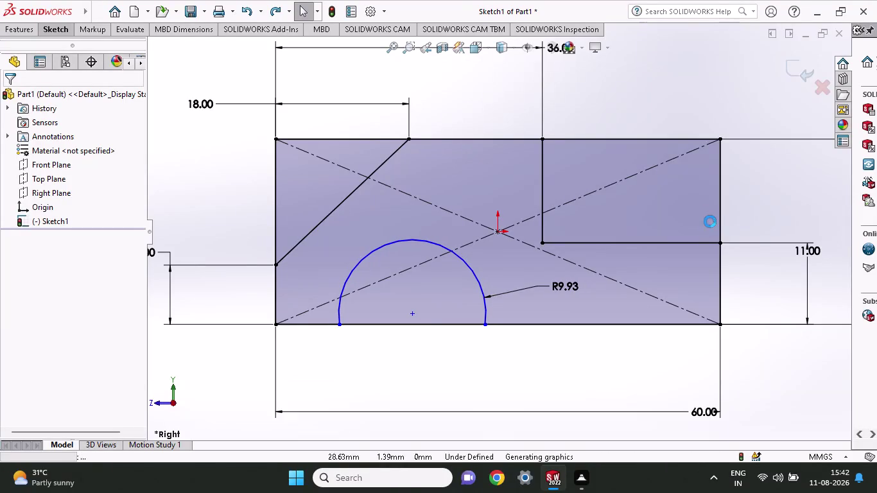
Remove the 18 mm dimension and the notch's width dimension.
key(ctrl+z)
key(ctrl+z)
key(ctrl+z)
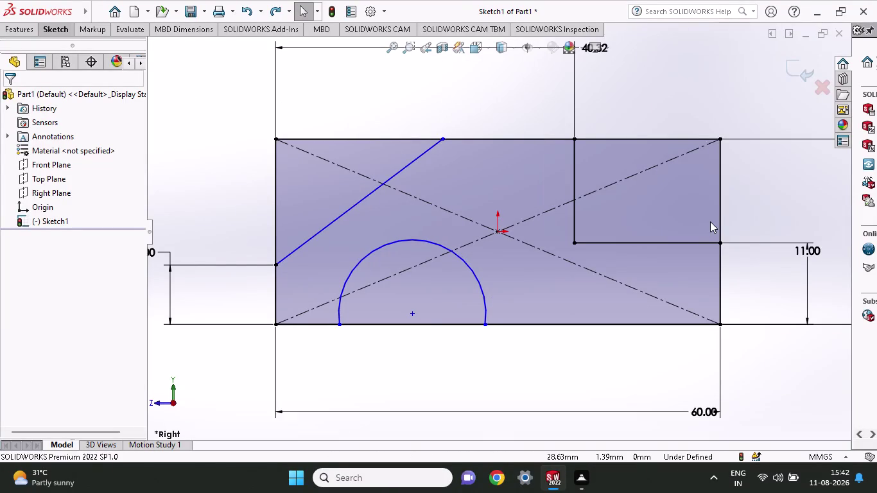
key(ctrl+z)
key(ctrl+z)
key(ctrl+z)
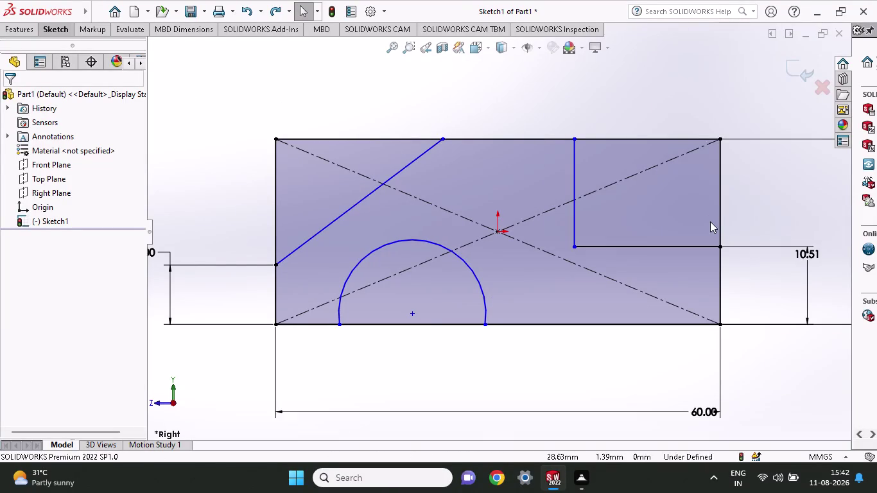
Delete the semicircle with its radius dimension, and the angled line.
key(ctrl+z)
key(ctrl+z)
key(ctrl+z)
key(ctrl+z)
key(ctrl+z)
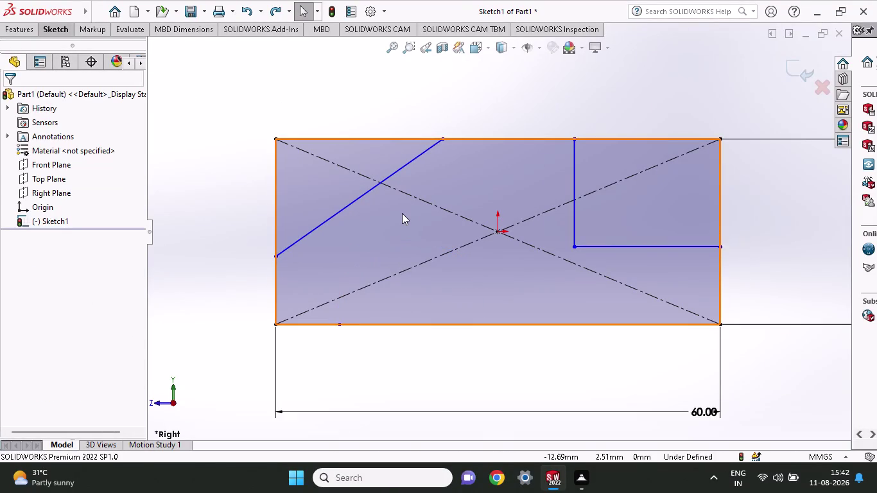
key(ctrl+z)
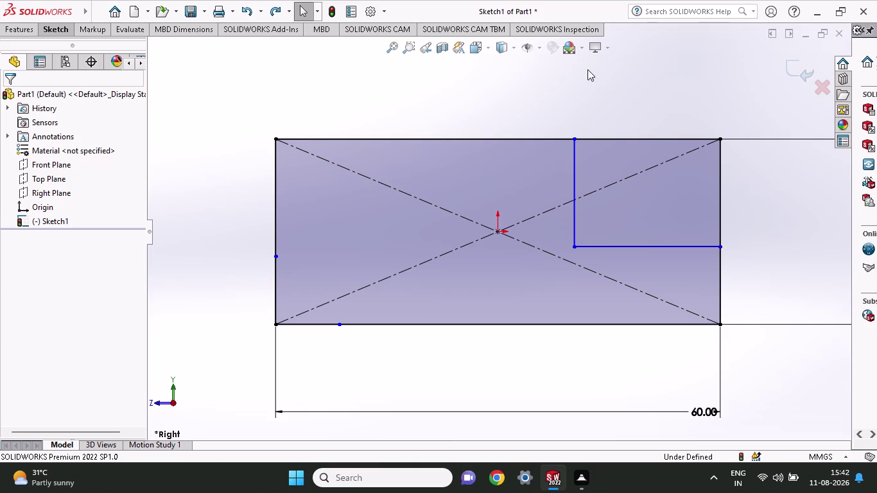
Delete the stepped notch lines, leaving the 60 mm rectangle with its diagonals.
click(16, 25)
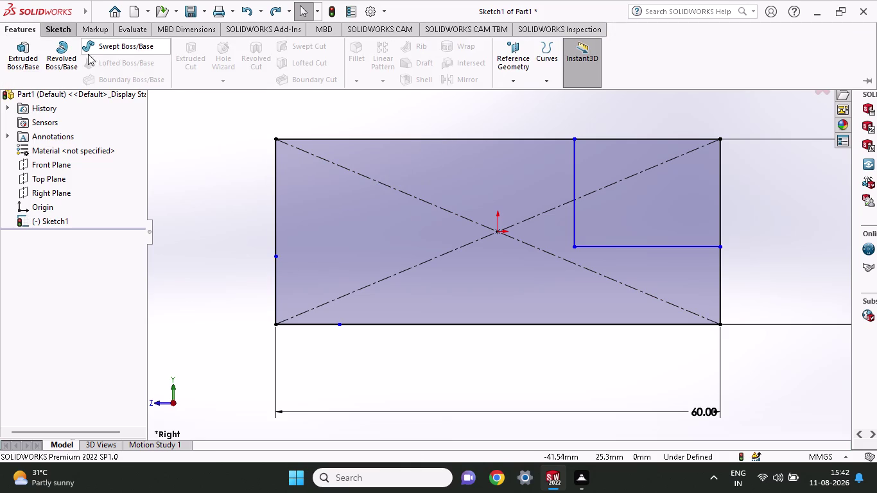
click(190, 202)
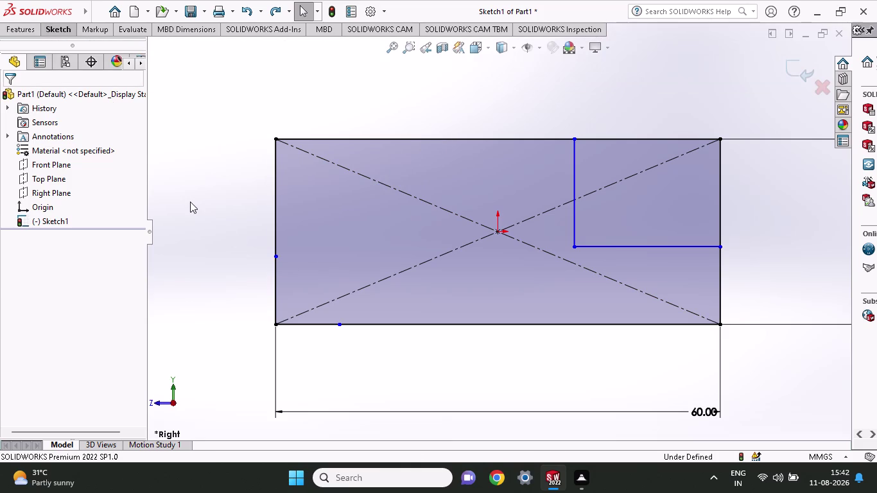
key(ctrl+z)
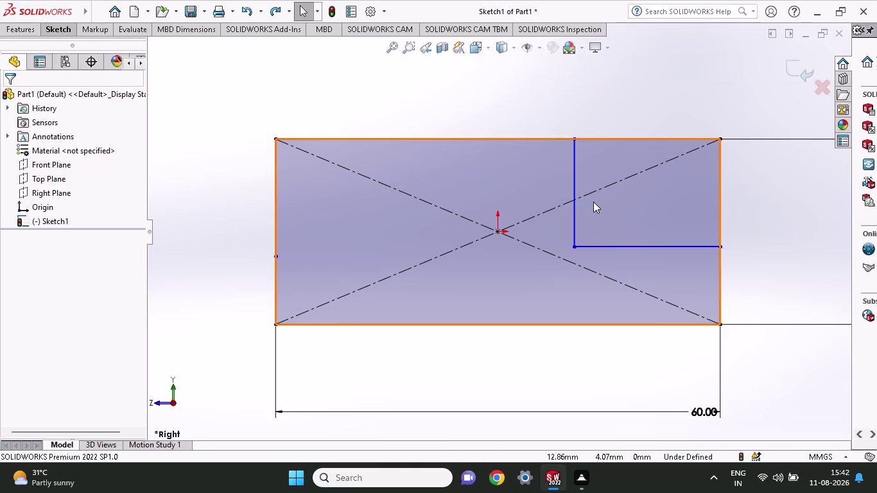
key(ctrl+z)
key(ctrl+z)
key(ctrl+z)
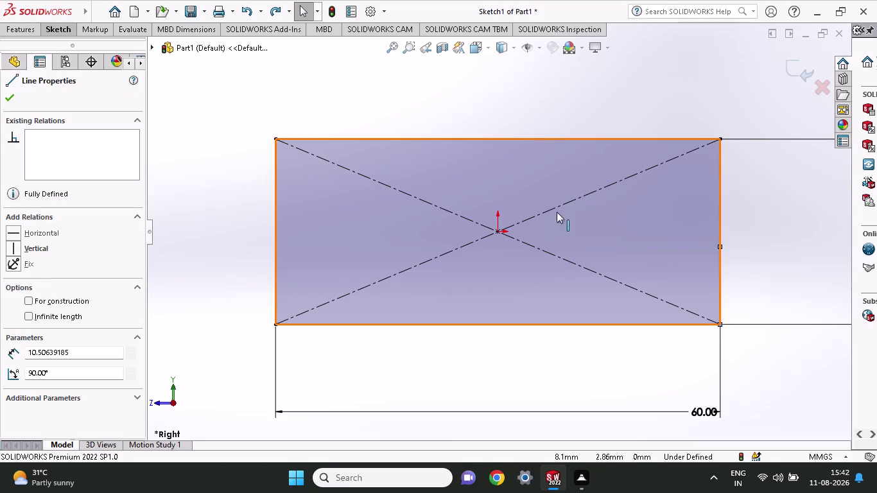
key(ctrl+z)
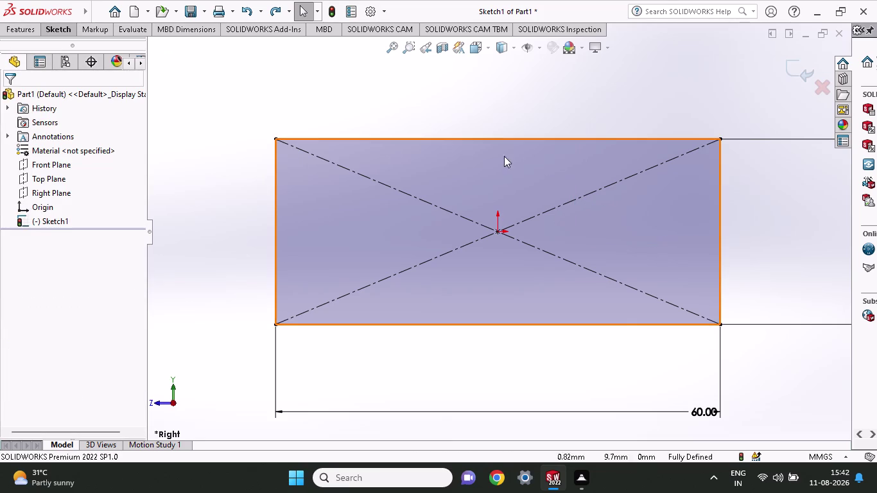
click(56, 35)
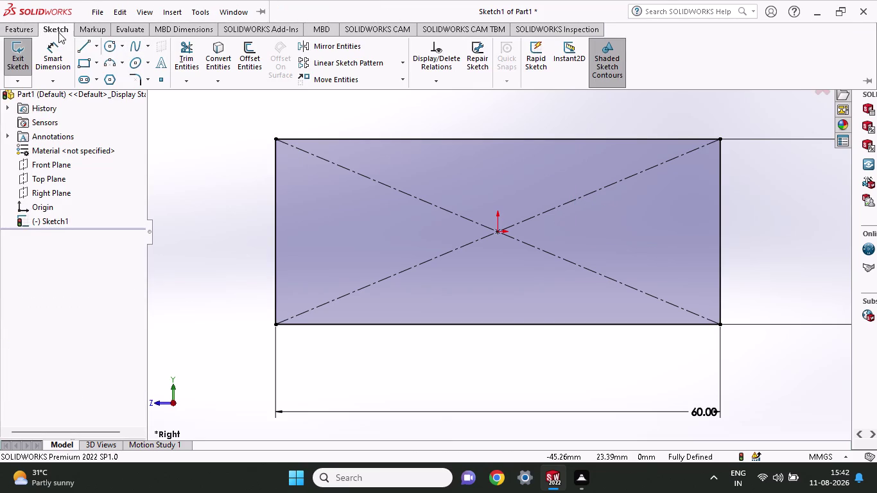
Draw a smaller corner rectangle from the block's top-right corner inward.
click(33, 32)
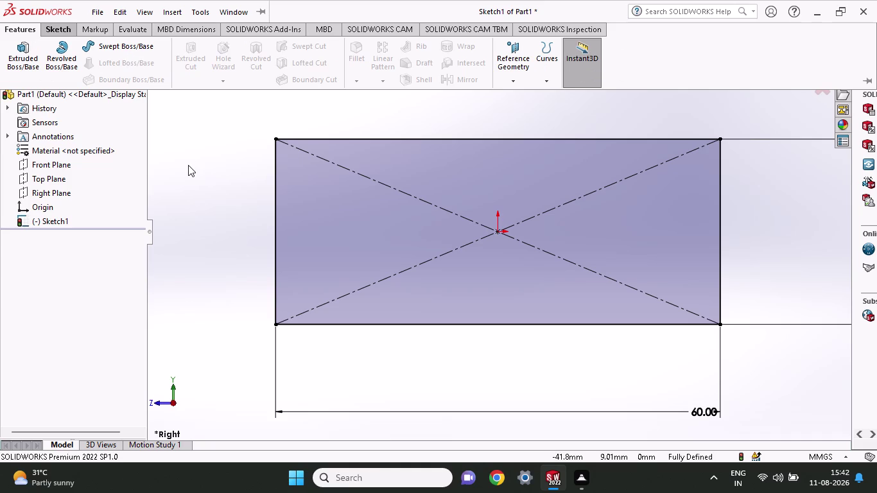
click(188, 165)
click(49, 37)
click(53, 29)
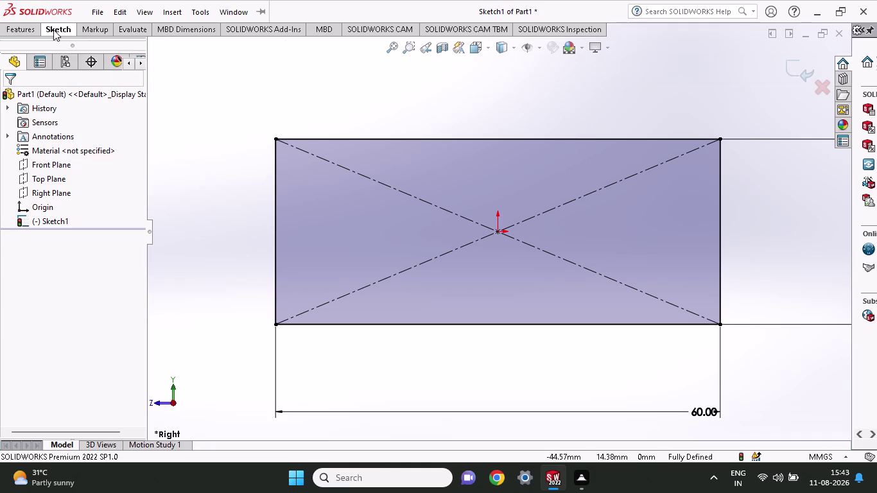
click(85, 42)
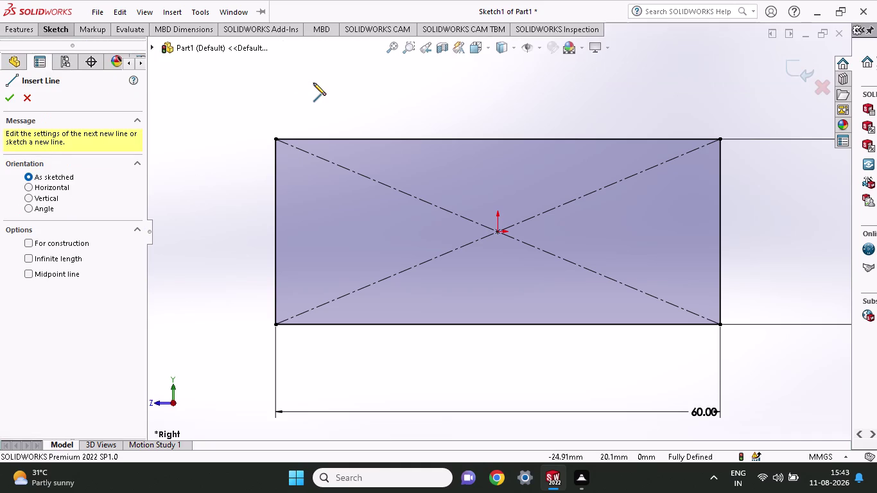
click(60, 26)
click(92, 60)
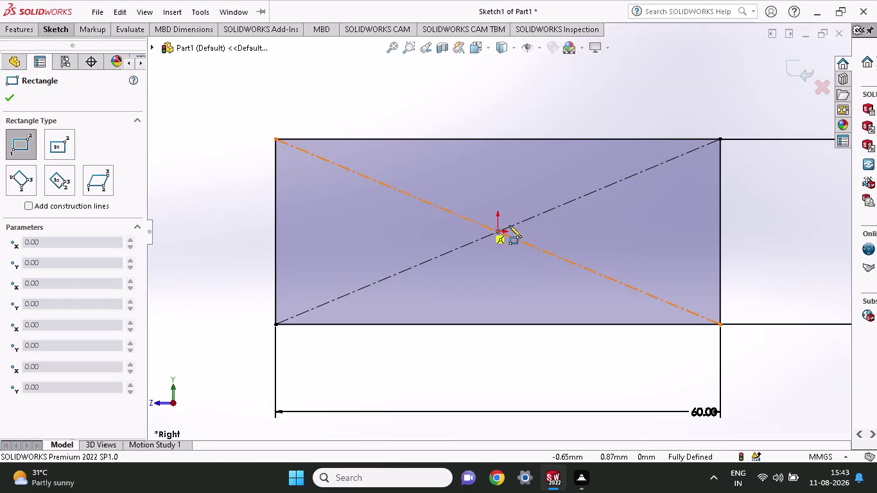
click(722, 139)
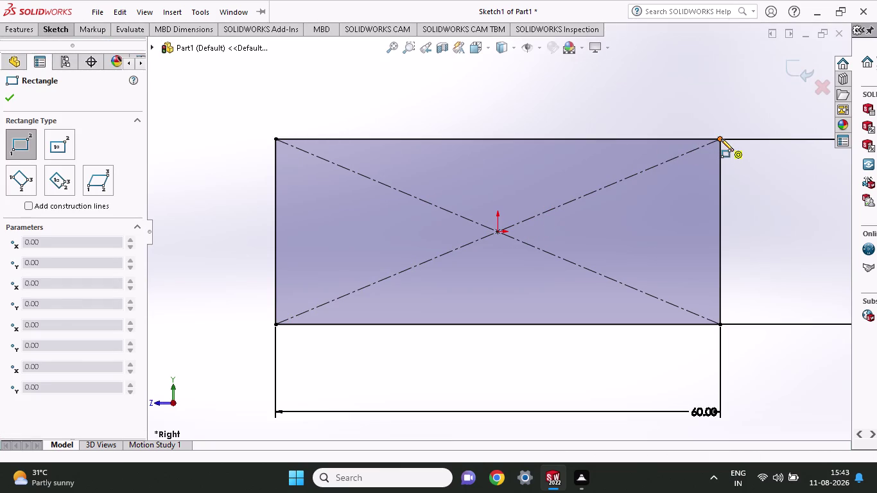
click(566, 215)
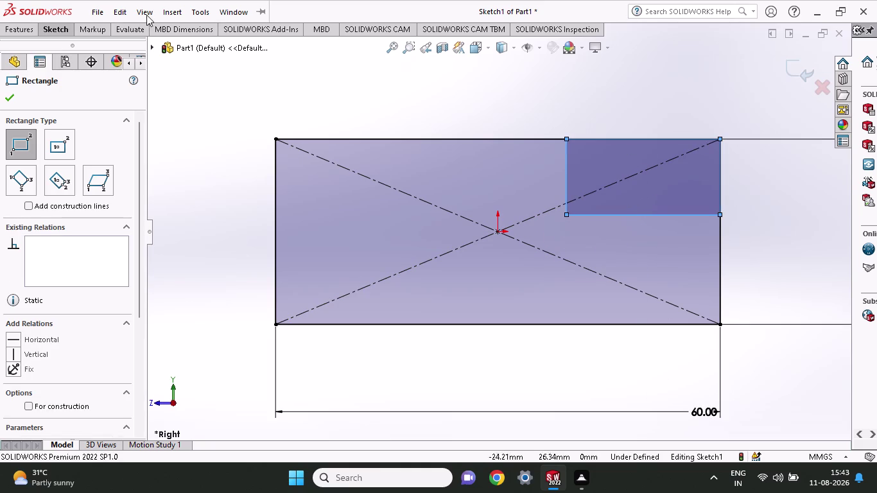
Dimension the small rectangle's top edge to 24 mm wide (60-36).
click(61, 33)
click(59, 57)
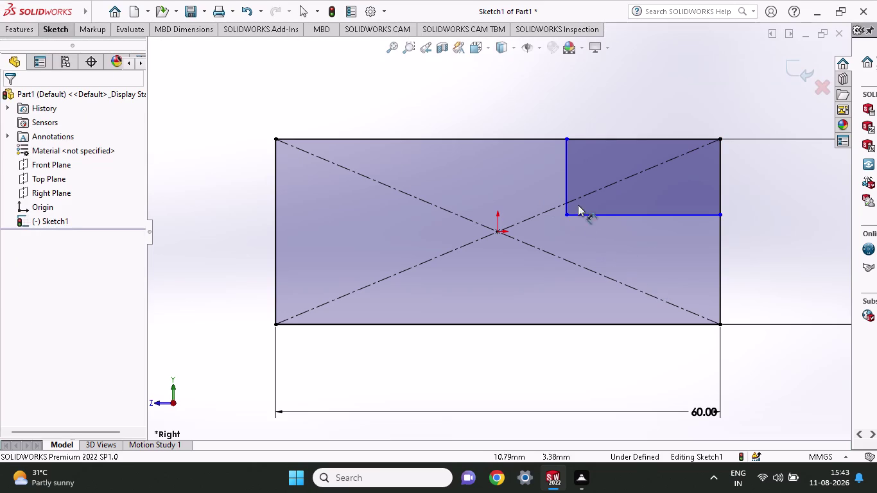
click(570, 138)
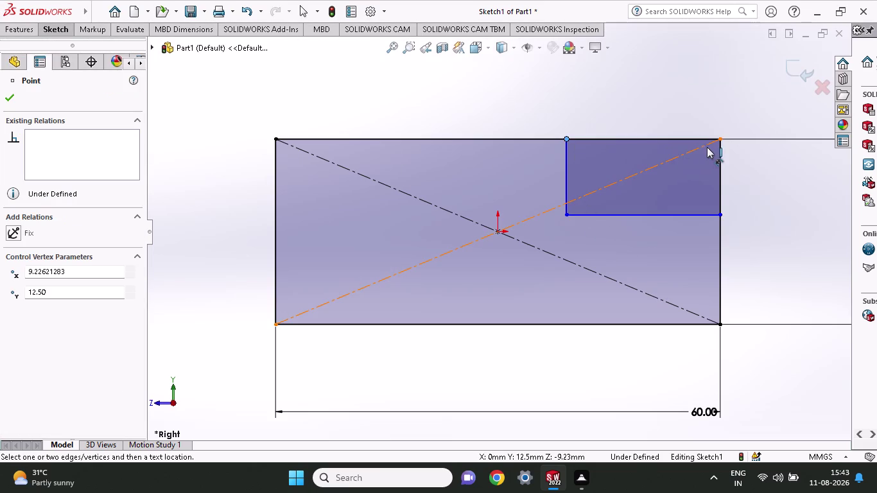
click(724, 142)
click(727, 78)
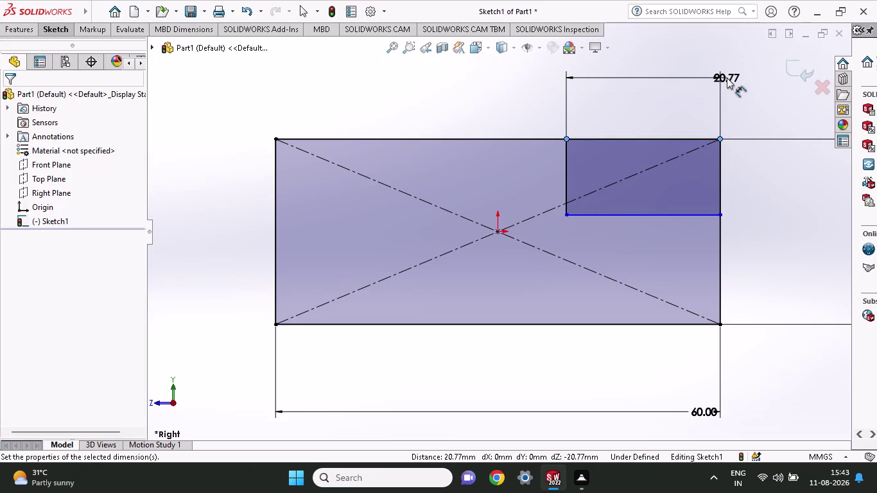
text(60)
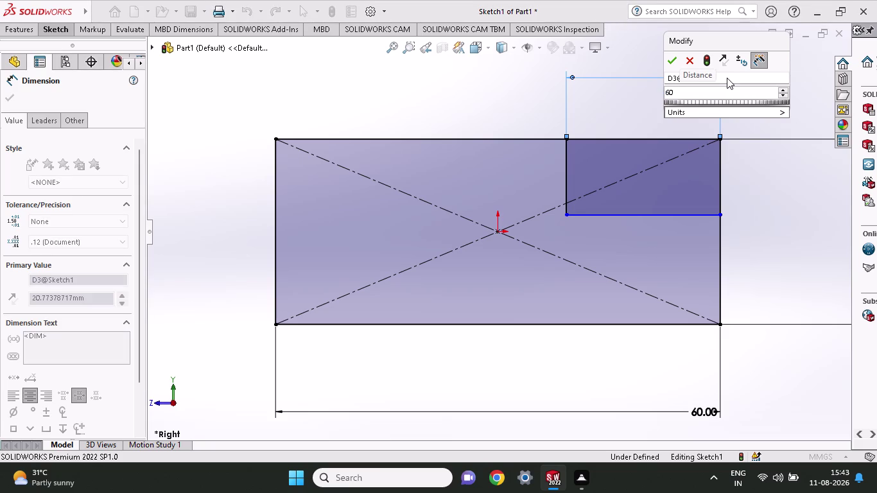
key(minus)
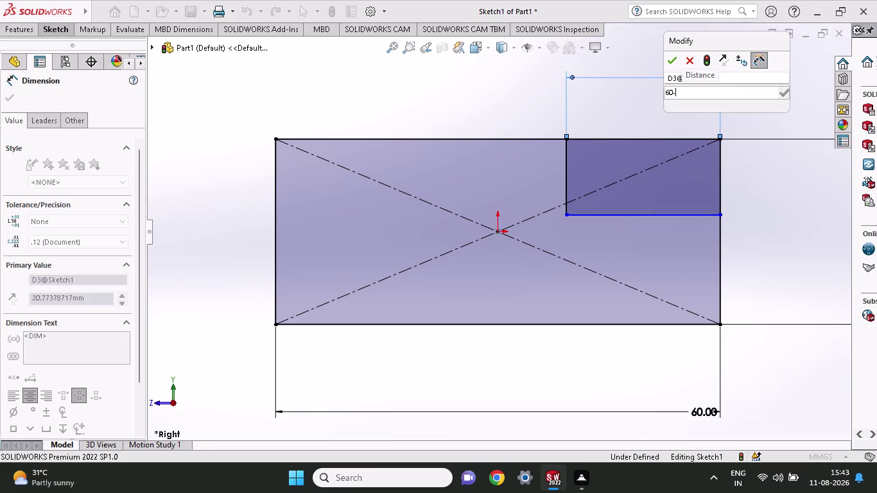
text(36)
key(Return)
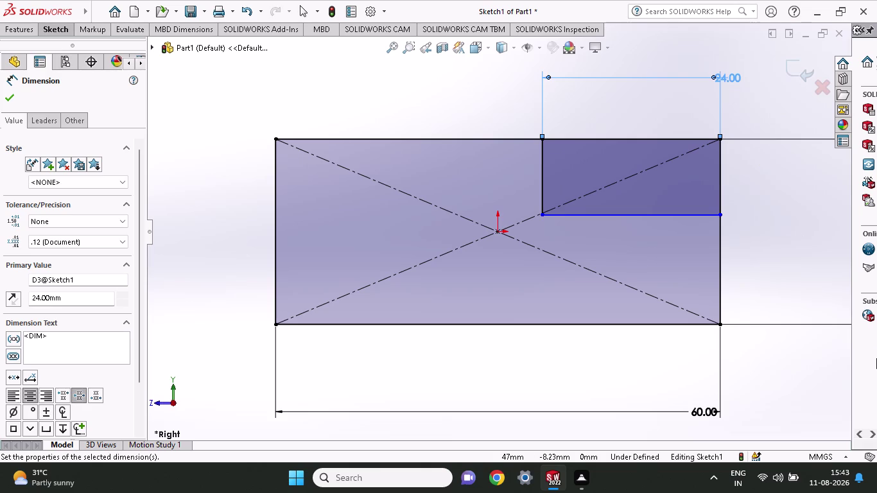
click(721, 215)
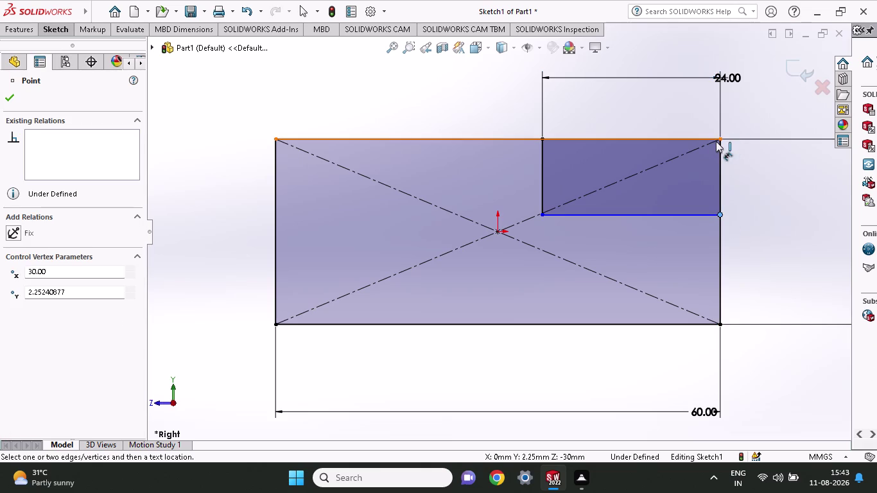
Undo the height and width dimensions and remove the small corner rectangle.
click(717, 140)
click(803, 169)
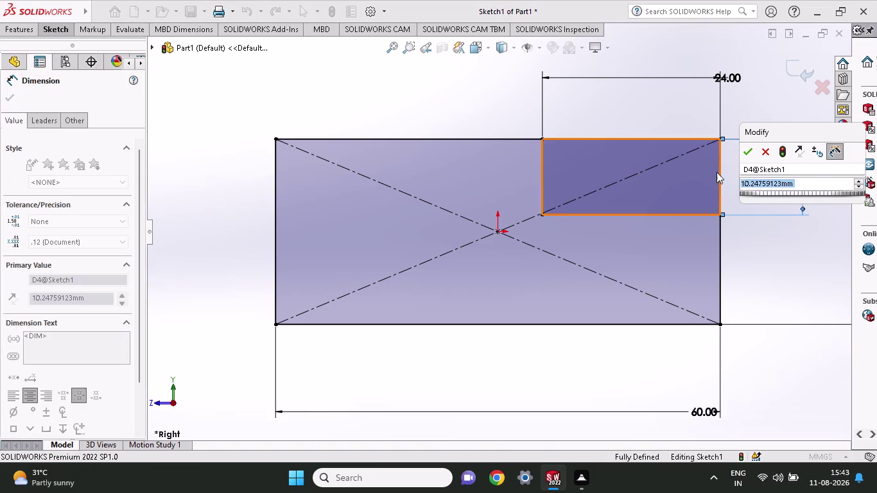
key(ctrl+z)
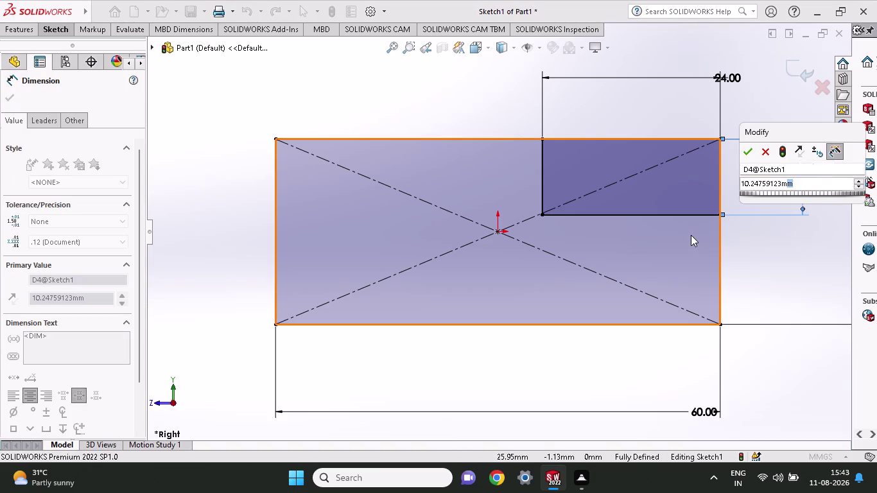
key(ctrl+z)
click(773, 153)
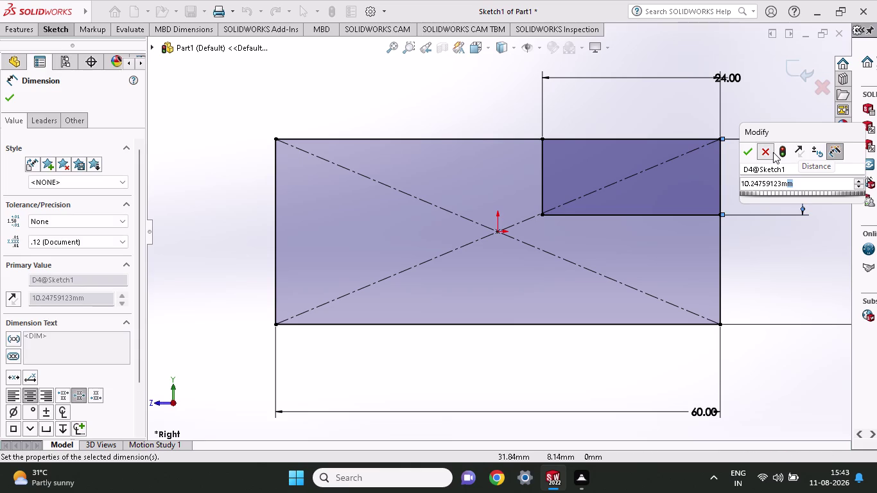
key(ctrl+z)
key(ctrl+z)
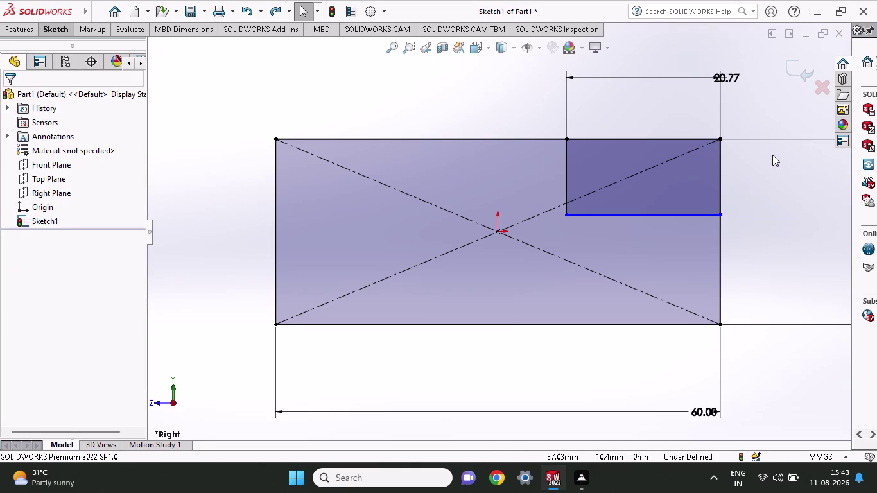
key(ctrl+z)
key(ctrl+z)
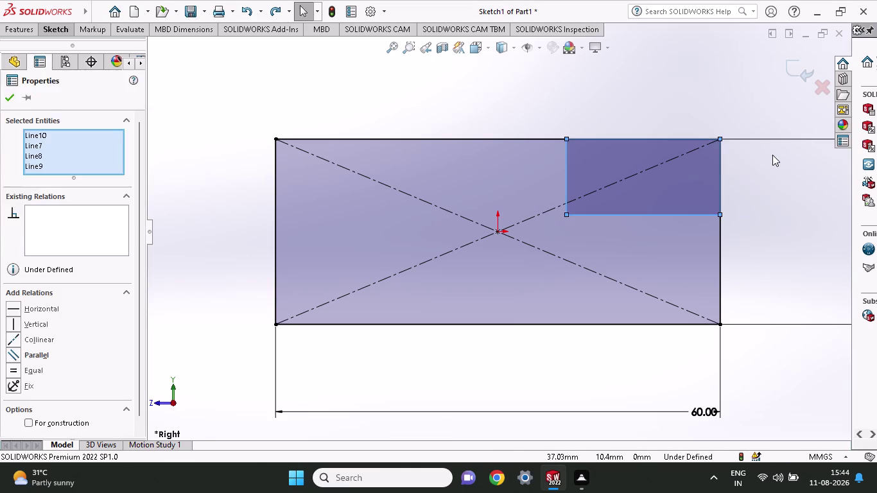
key(ctrl+z)
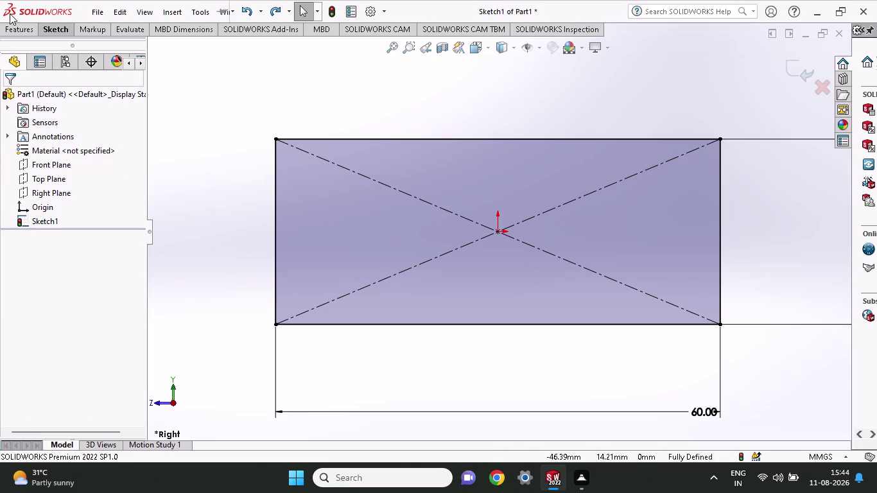
Extrude the 60 mm rectangle sketch to a 34 mm blind depth as Boss-Extrude1.
click(10, 24)
click(20, 46)
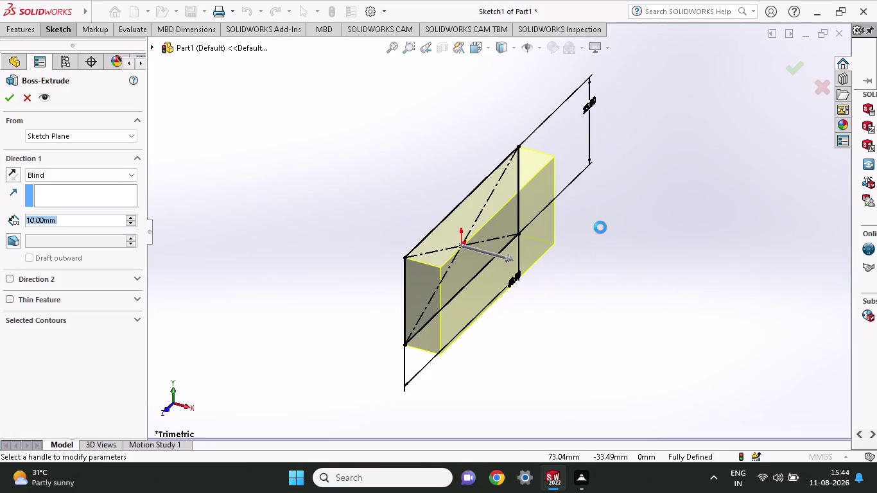
middle_drag(600, 228, 524, 303)
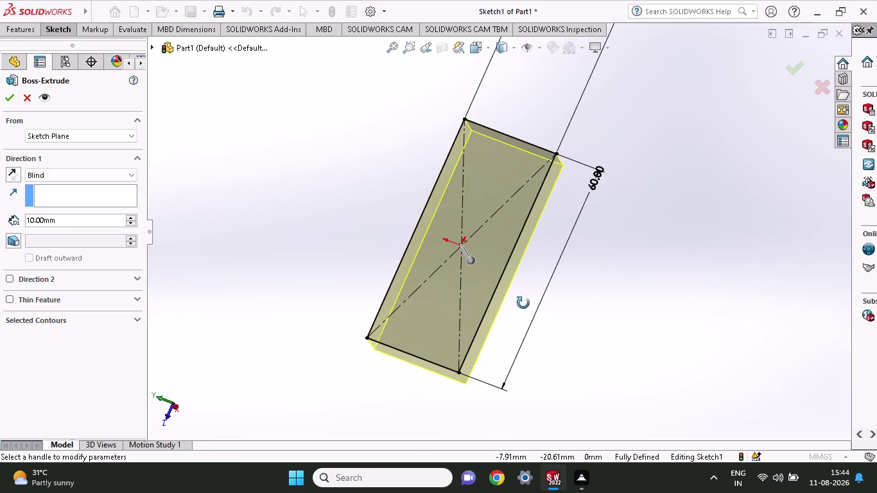
middle_drag(524, 303, 591, 279)
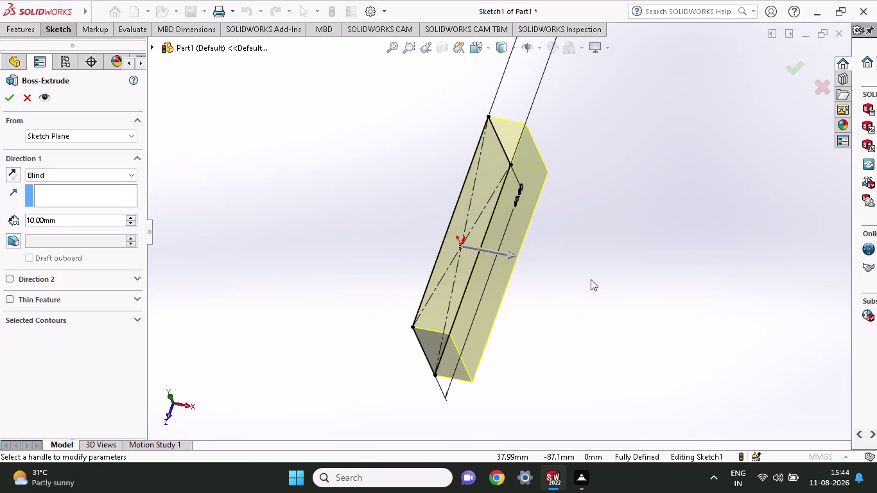
drag(75, 224, 0, 228)
text(3)
text(4)
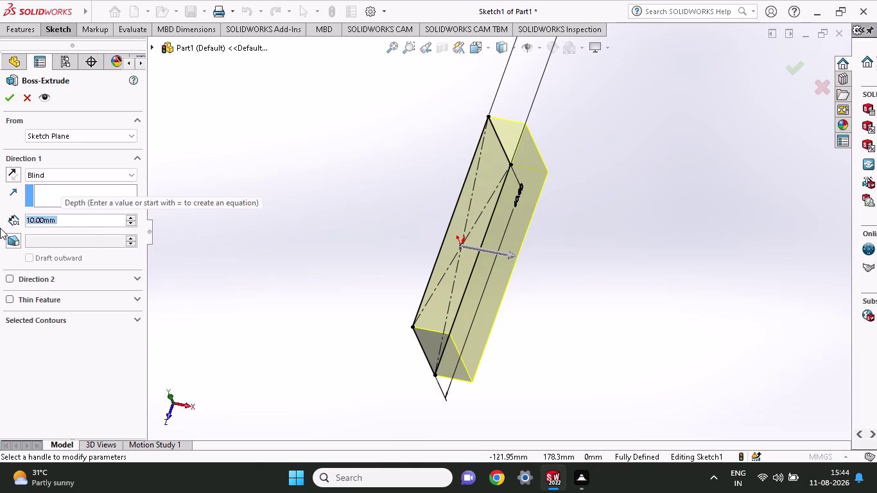
scroll(up, 3)
text(34)
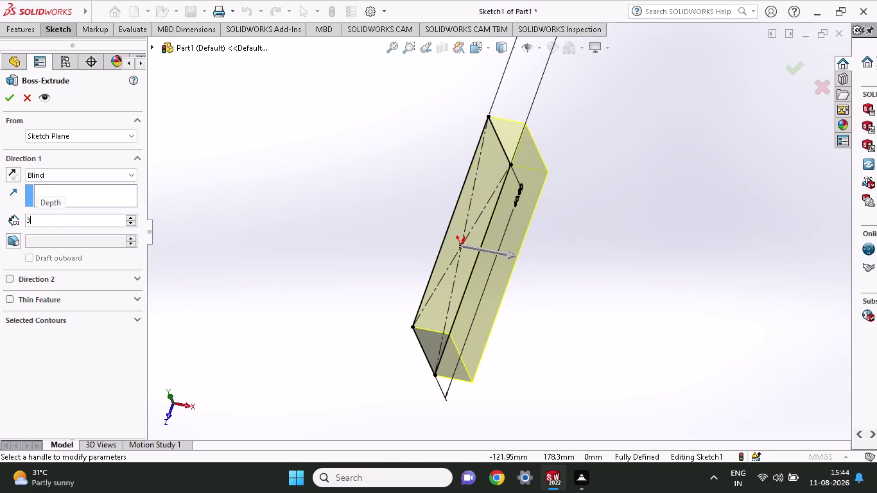
key(Return)
click(5, 101)
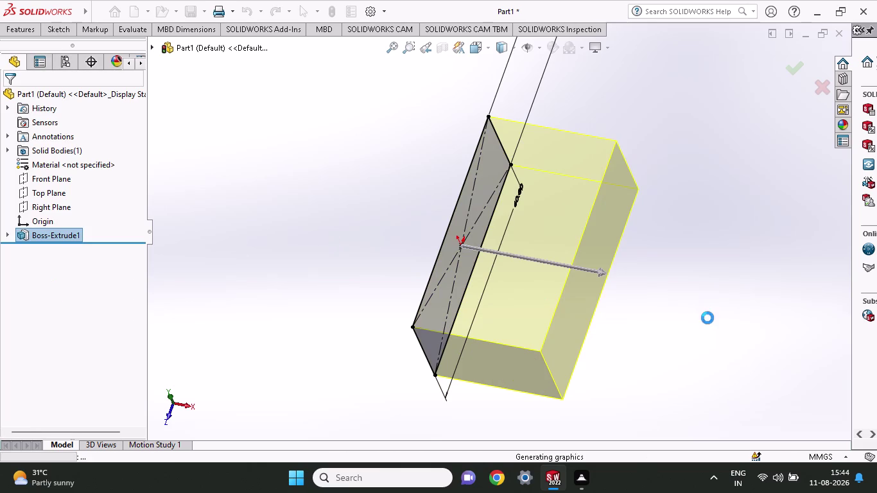
middle_drag(635, 348, 545, 291)
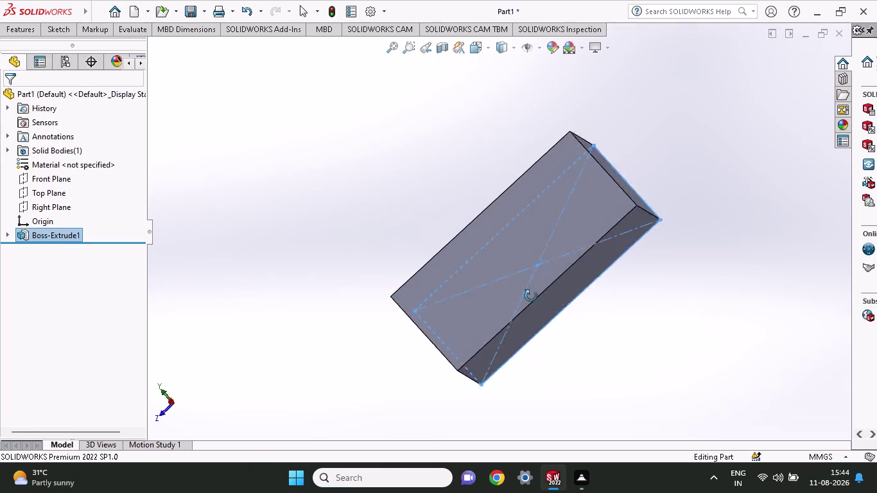
middle_drag(545, 291, 501, 346)
middle_drag(660, 186, 715, 219)
middle_drag(662, 174, 708, 186)
middle_drag(706, 181, 735, 105)
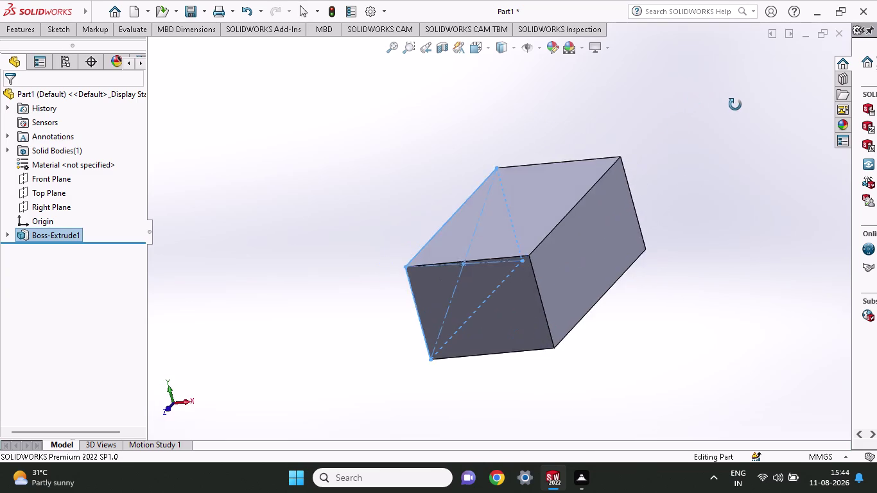
Start Sketch2 on the block's large top face.
middle_drag(735, 104, 681, 99)
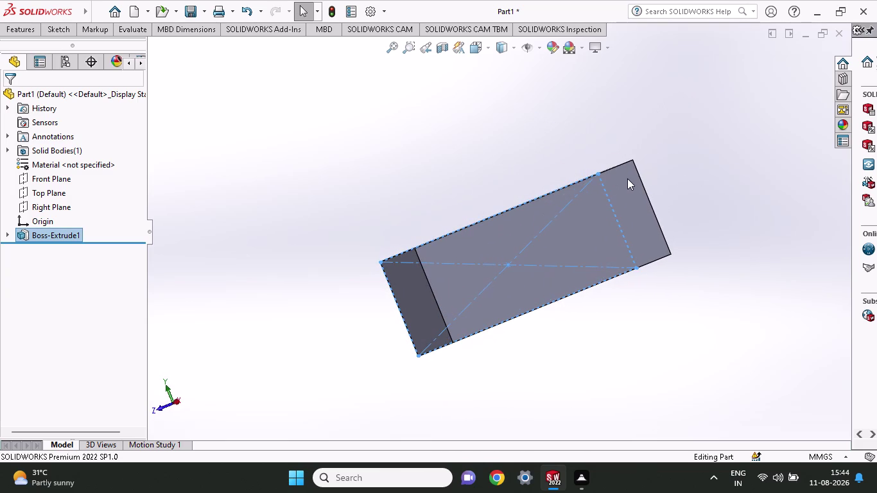
click(630, 180)
click(629, 184)
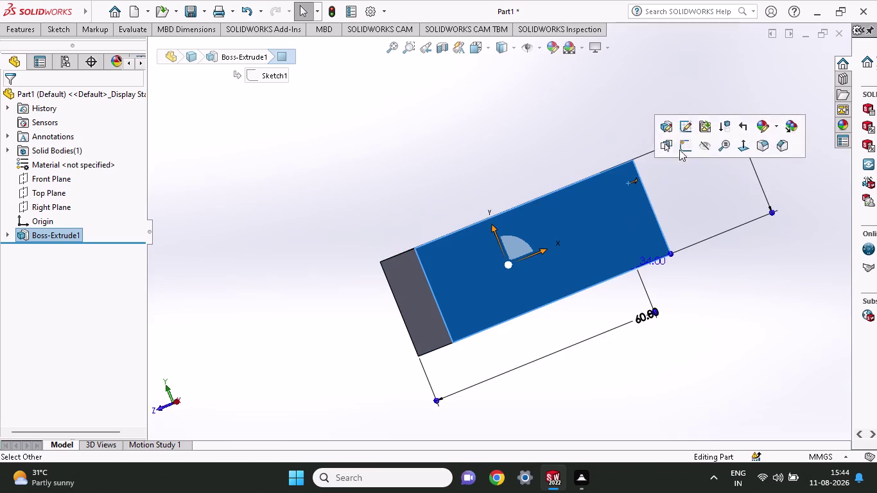
click(689, 148)
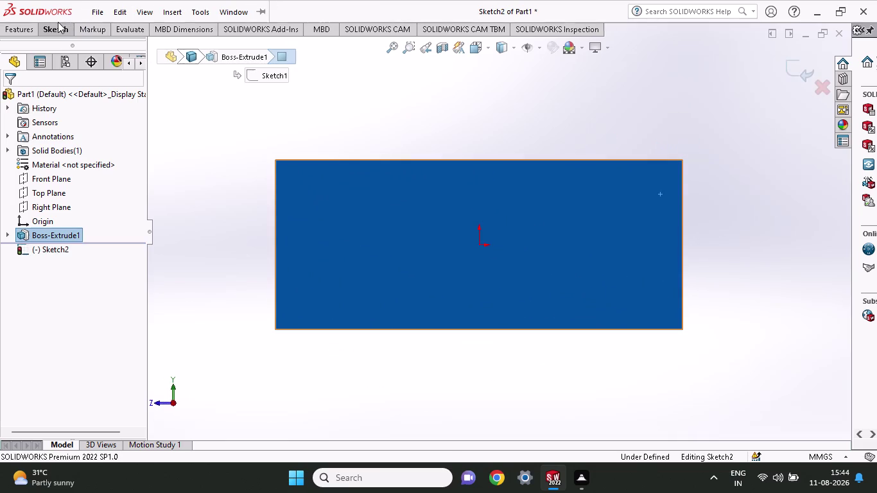
Sketch a corner rectangle from the face's top-right corner partway down-left.
click(56, 23)
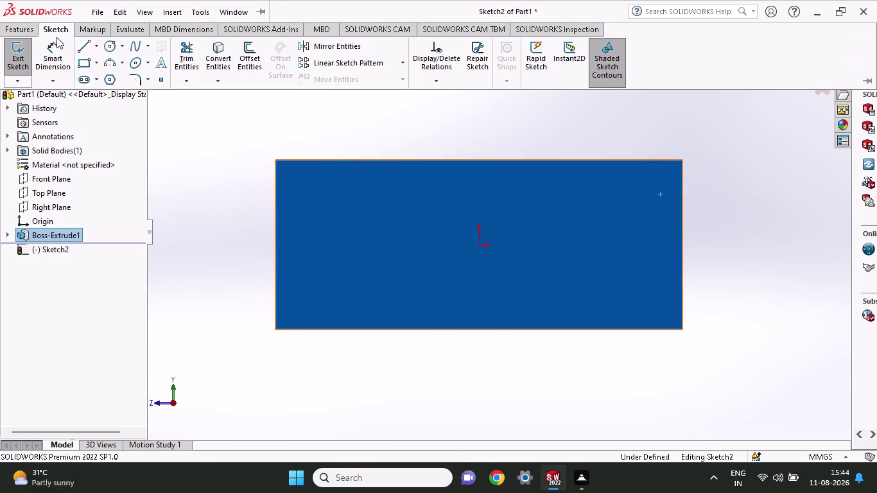
click(87, 63)
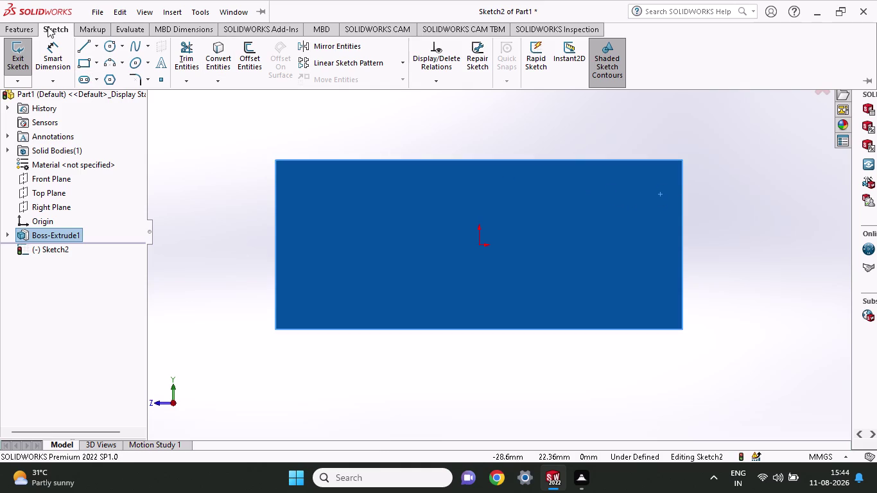
click(82, 62)
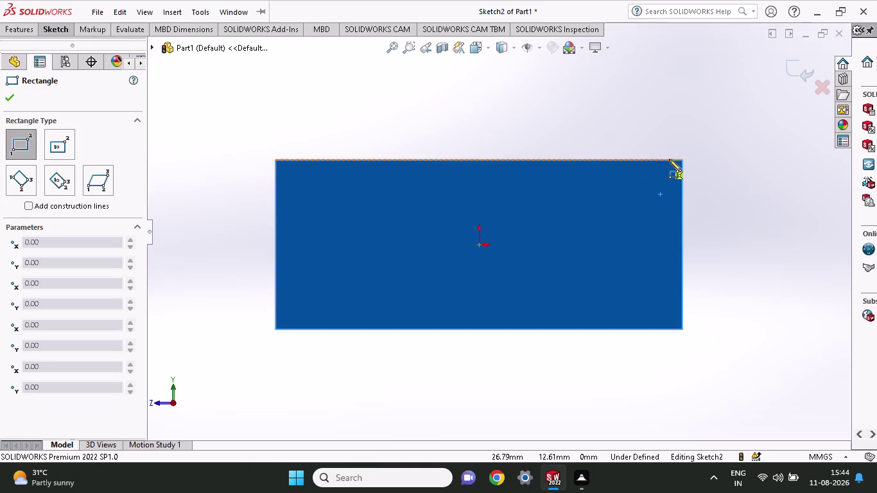
click(686, 161)
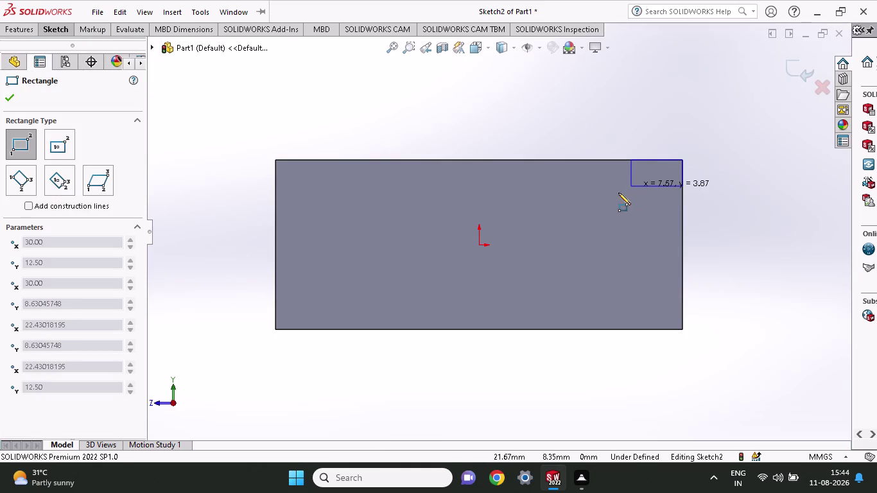
click(546, 230)
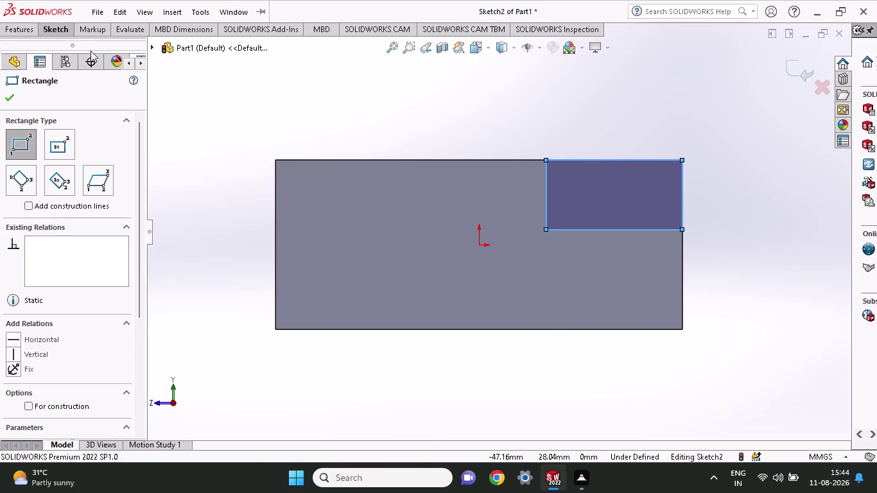
click(57, 38)
click(57, 31)
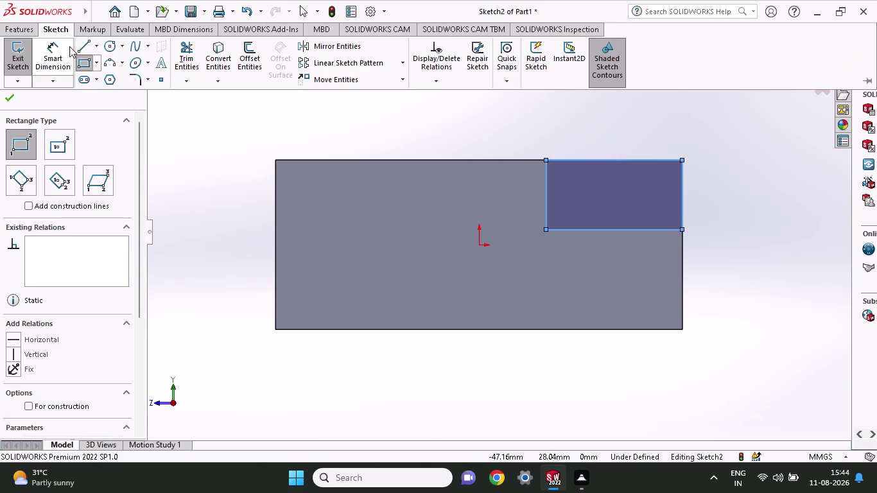
click(62, 55)
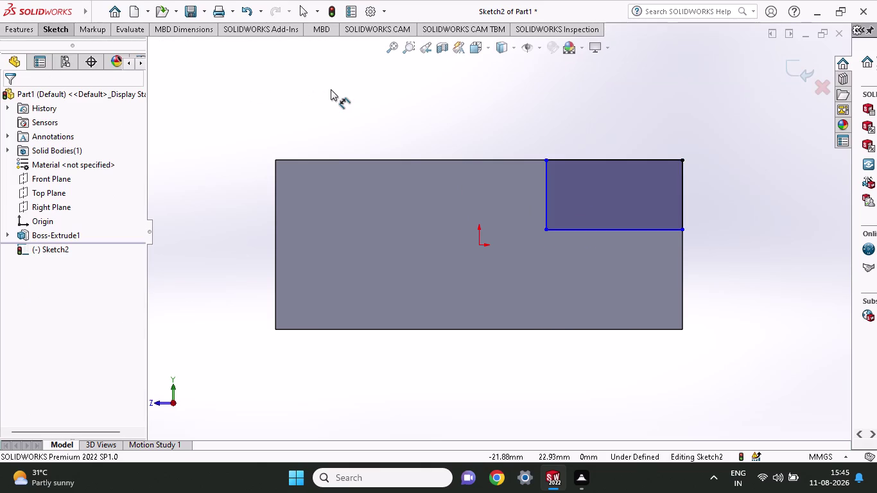
Dimension the rectangle's top edge to 24 mm wide (60-36).
click(543, 162)
click(679, 158)
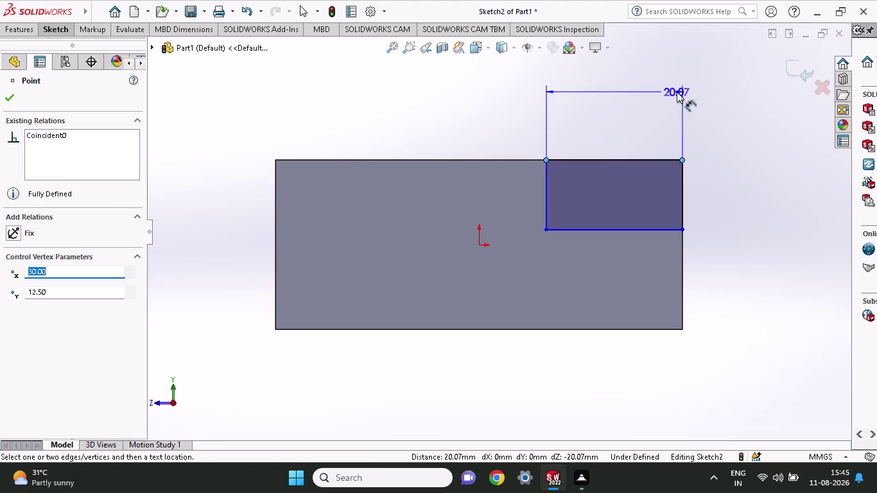
click(677, 92)
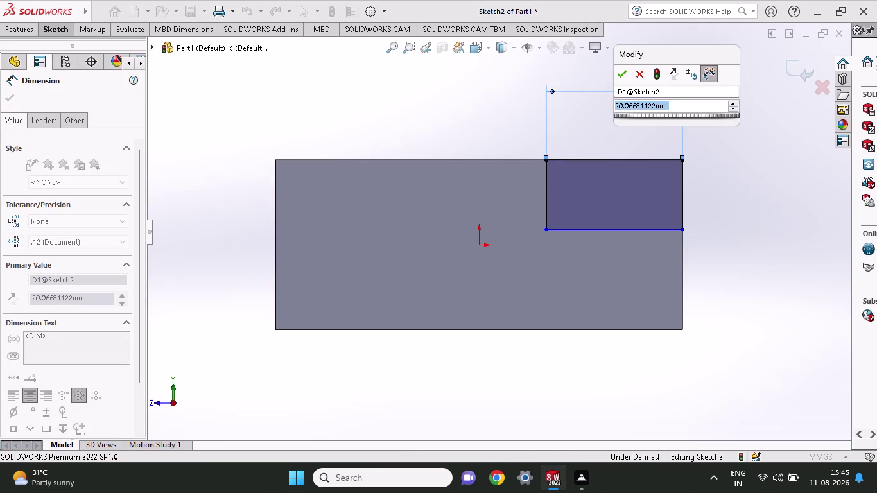
key(6)
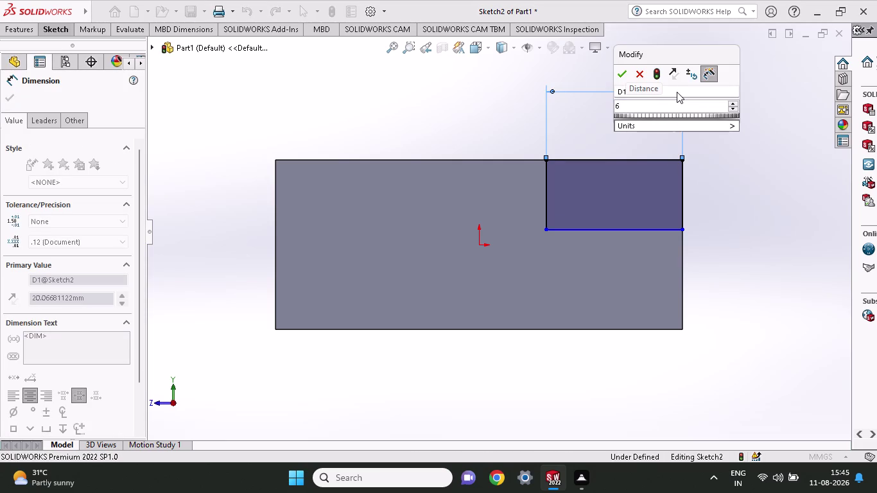
key(0)
text(-)
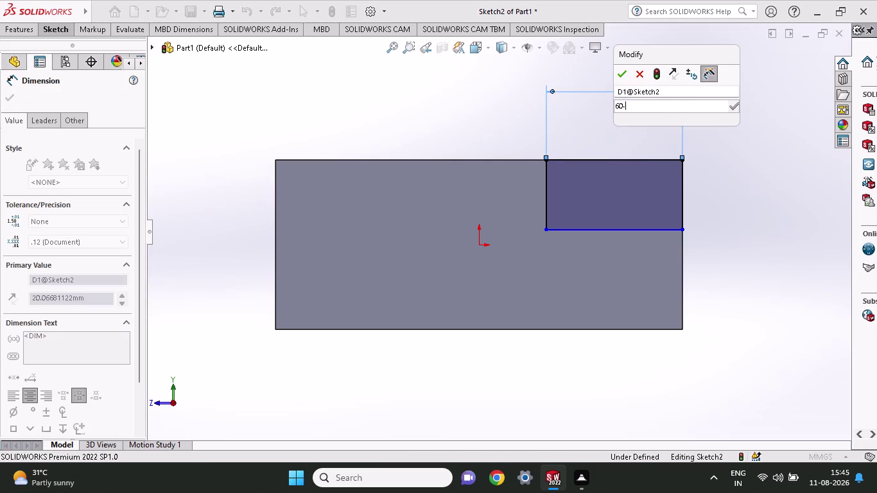
text(36)
key(Return)
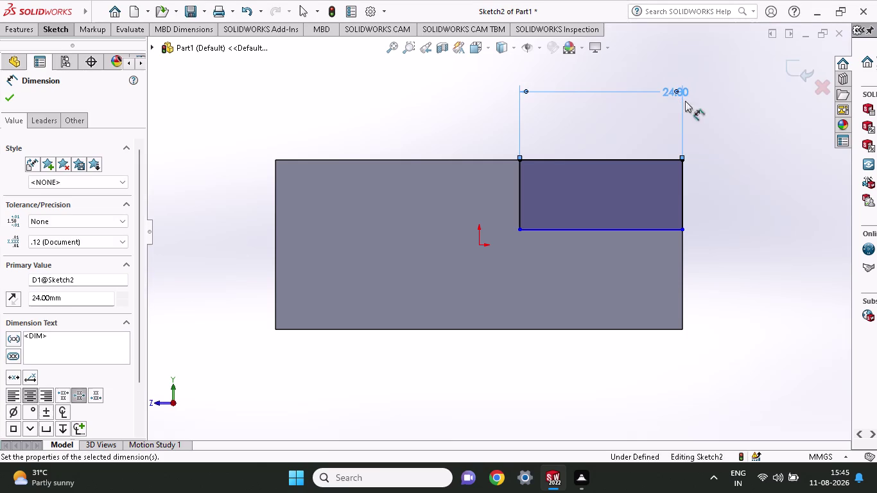
click(679, 228)
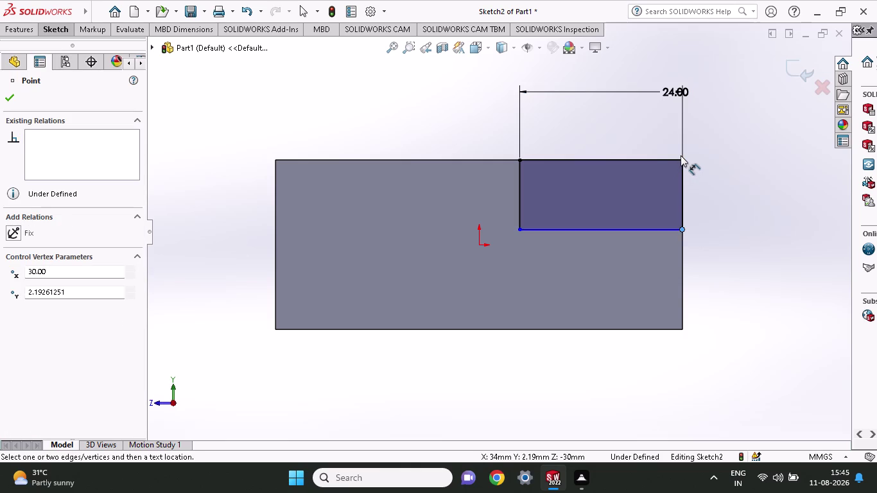
Dimension the rectangle's right edge to 14 mm tall.
click(681, 159)
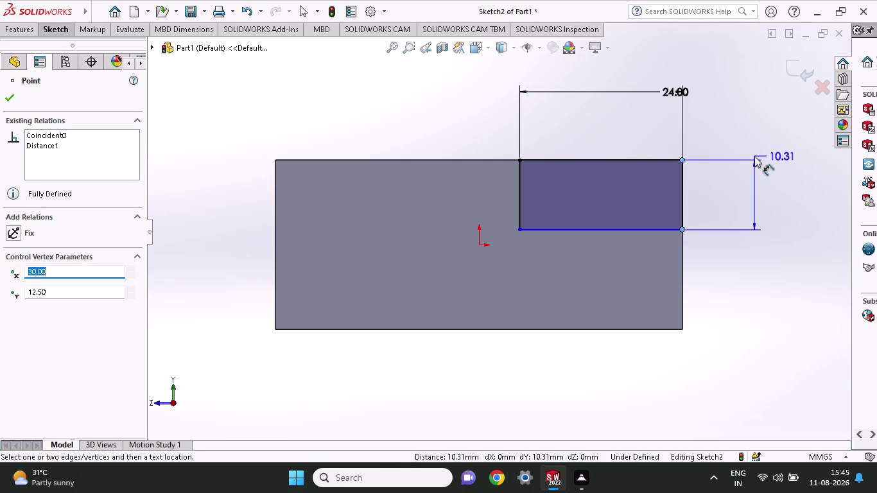
click(755, 156)
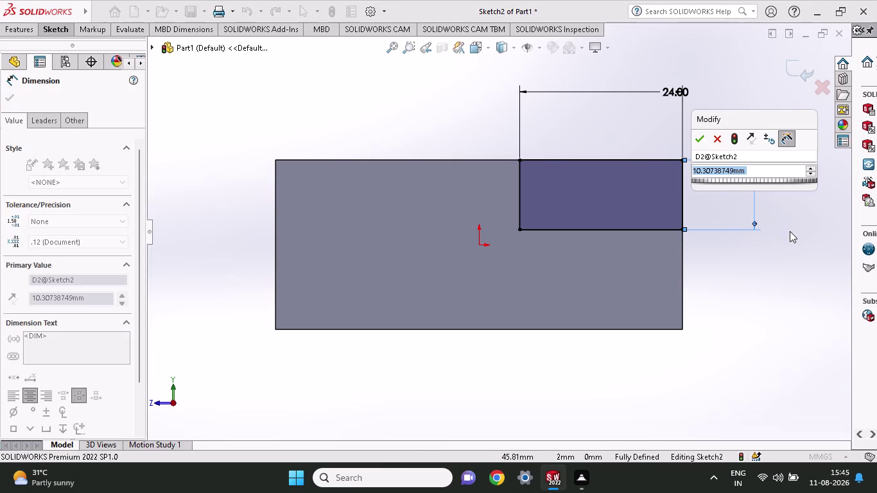
text(25)
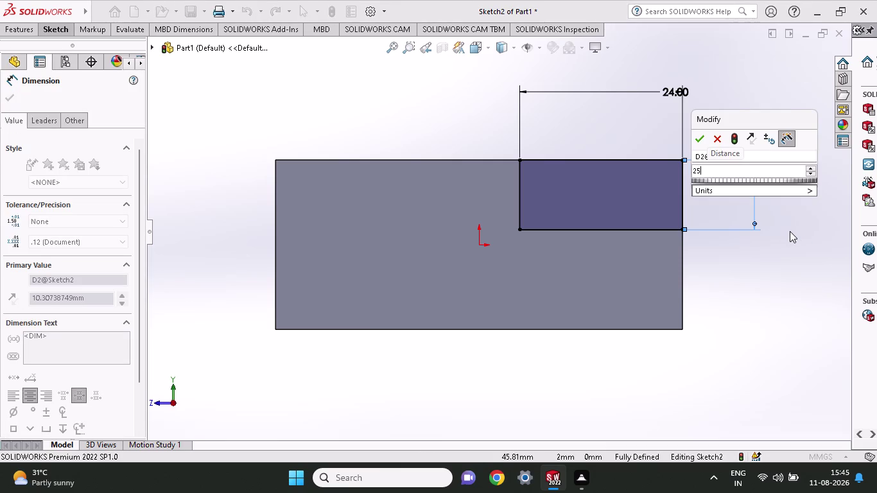
key(minus)
text(00)
key(BackSpace)
key(BackSpace)
text(1)
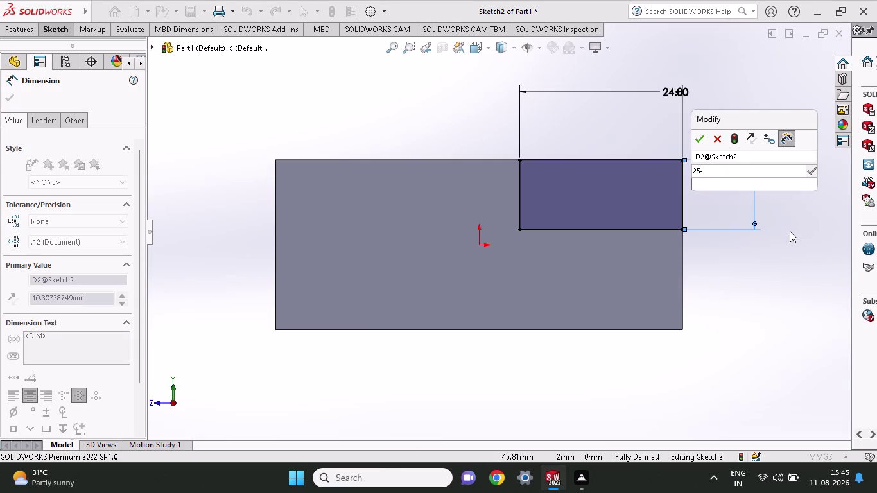
text(1)
key(Return)
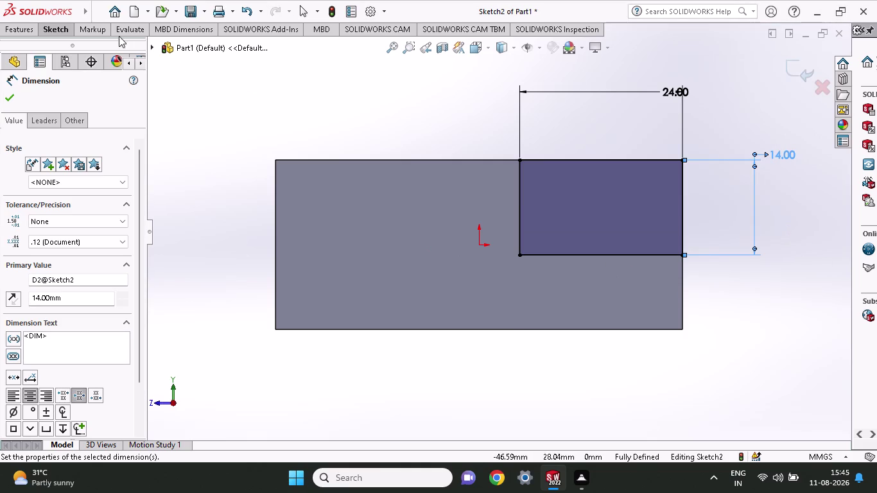
click(58, 31)
Sketch a short line along the bottom edge from the block's bottom-left corner.
click(81, 40)
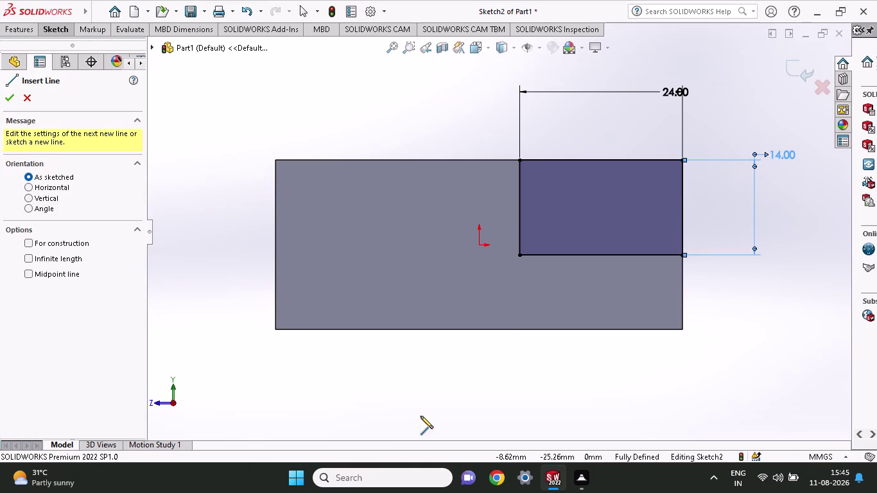
click(274, 328)
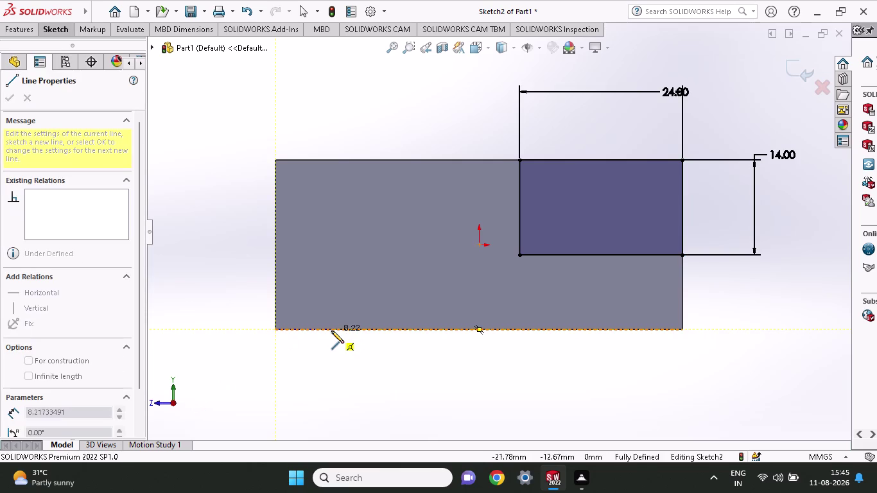
click(332, 331)
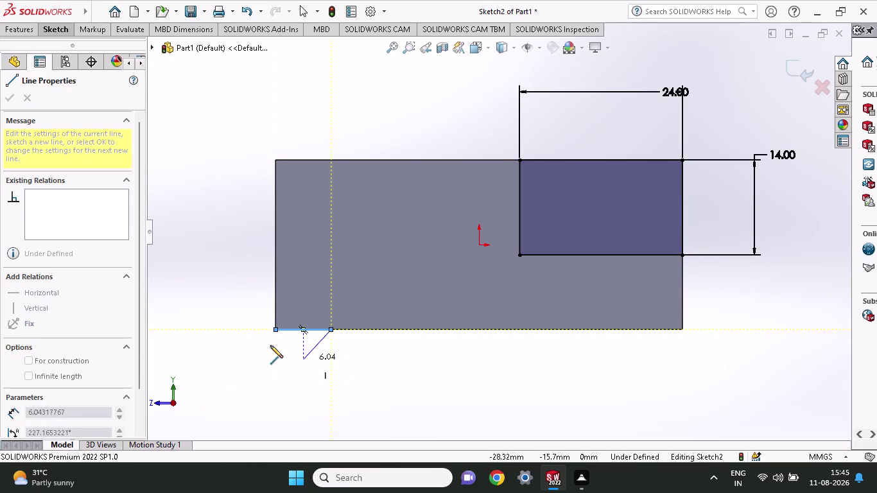
click(60, 25)
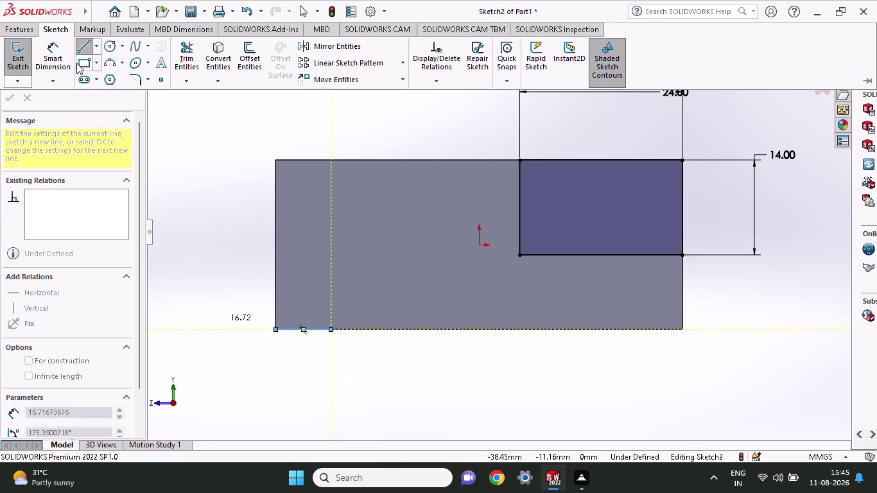
Dimension the line's endpoint 8 mm from the bottom-left corner.
click(54, 58)
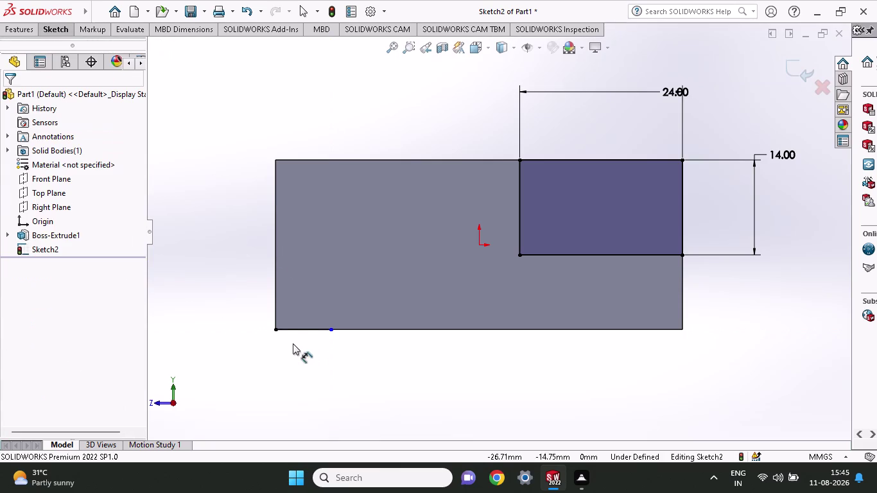
click(276, 330)
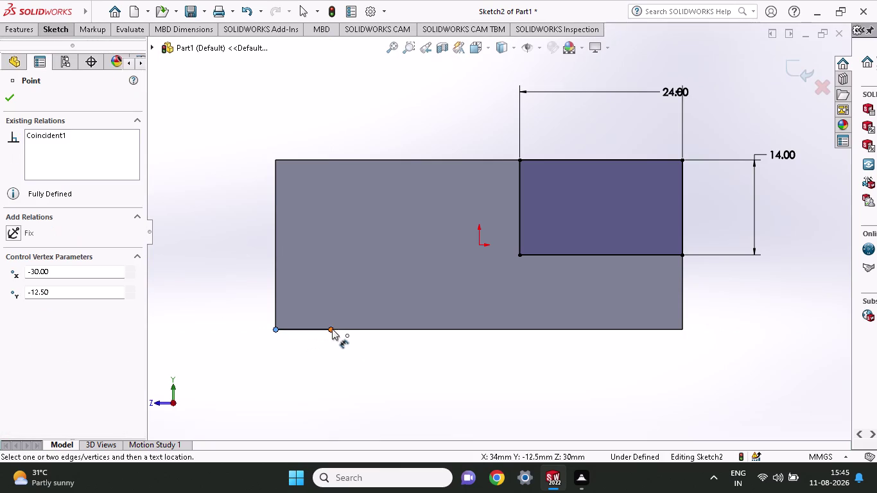
click(332, 329)
click(325, 372)
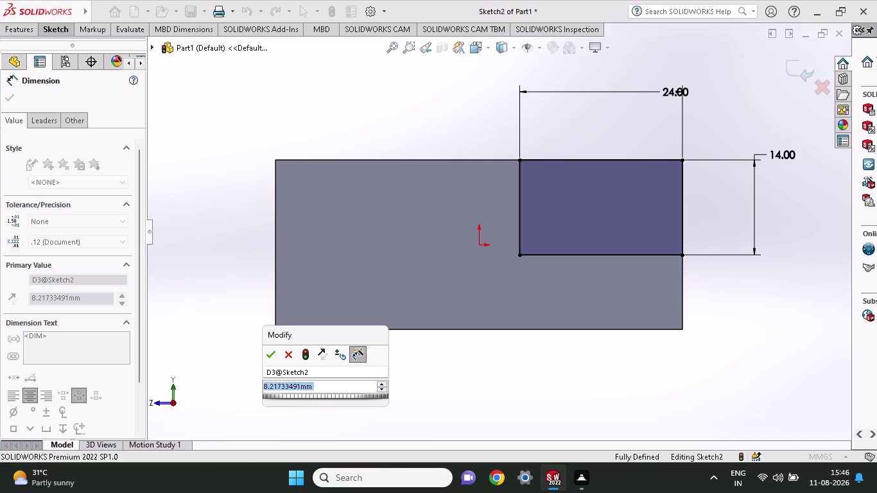
key(8)
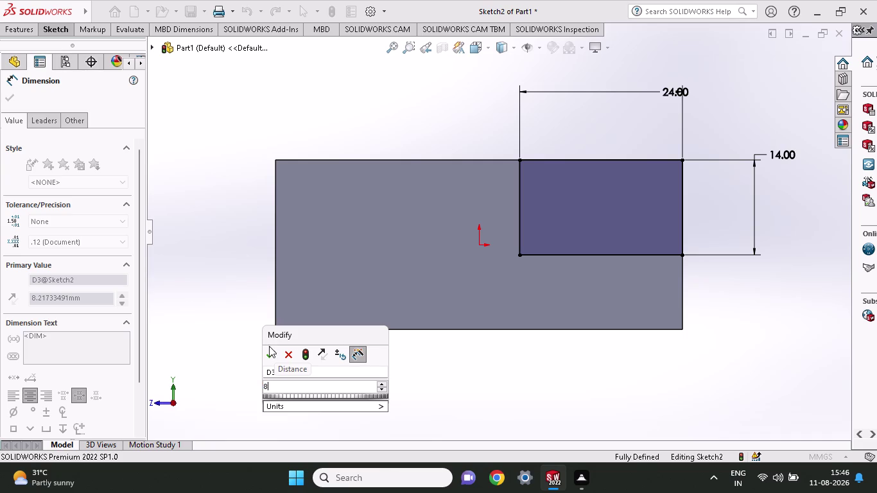
click(270, 357)
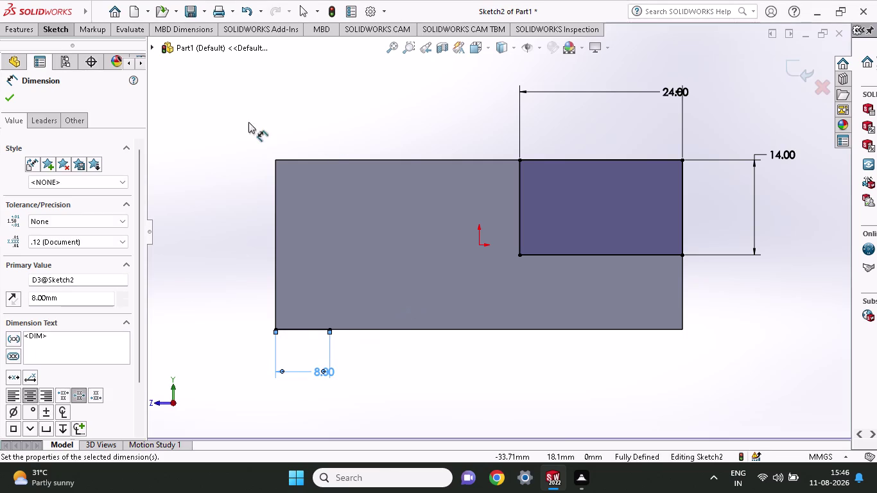
click(67, 34)
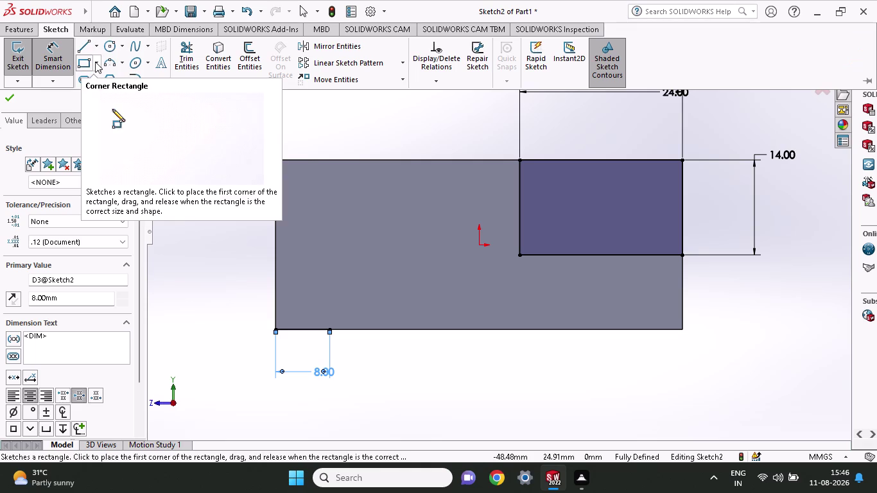
click(81, 48)
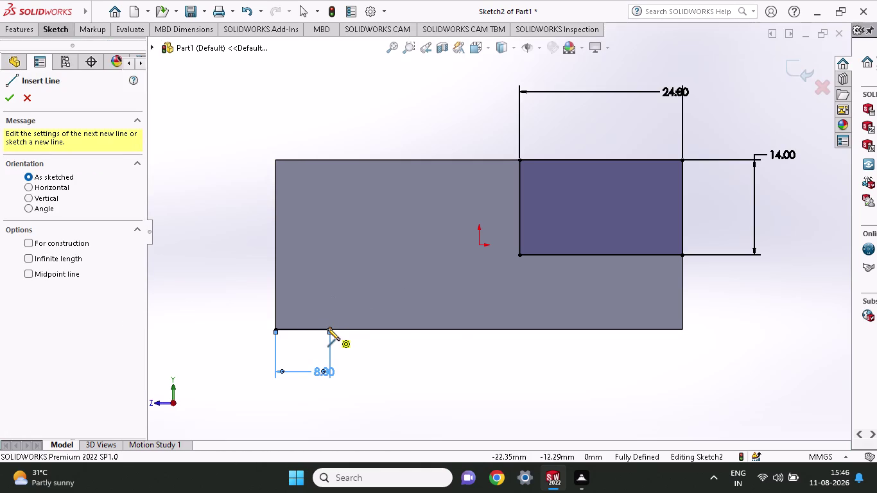
Sketch a second line along the bottom edge starting at the 8 mm point.
click(328, 328)
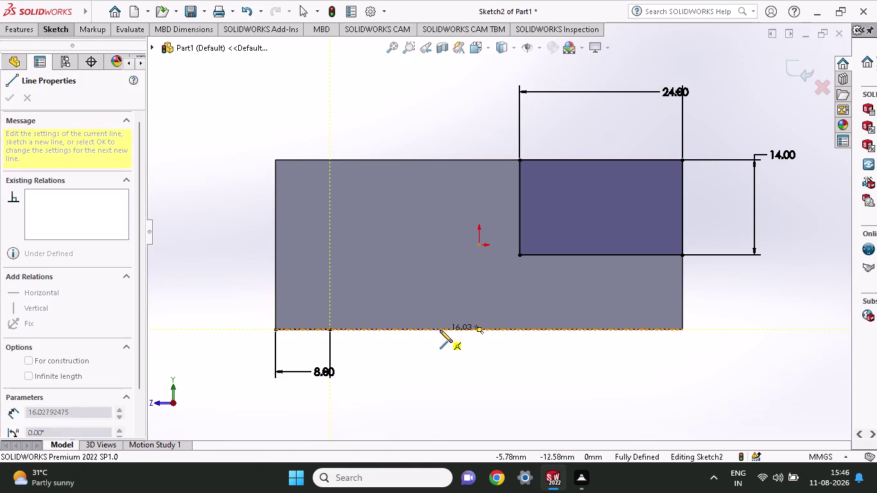
click(462, 330)
click(61, 29)
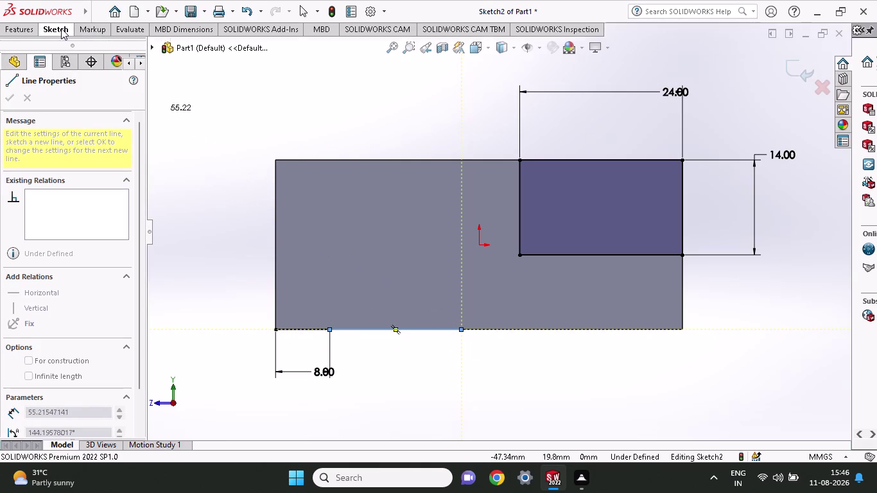
Dimension the second line's endpoint 20 mm from the 8 mm point.
click(70, 51)
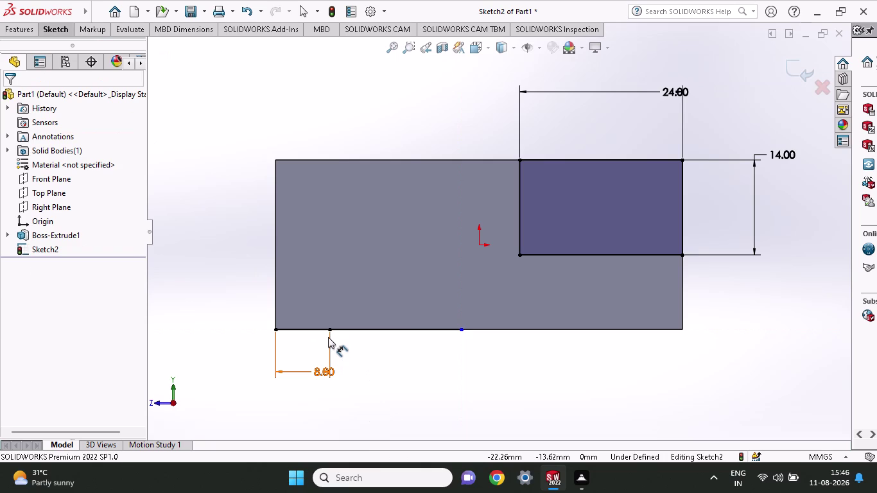
click(329, 331)
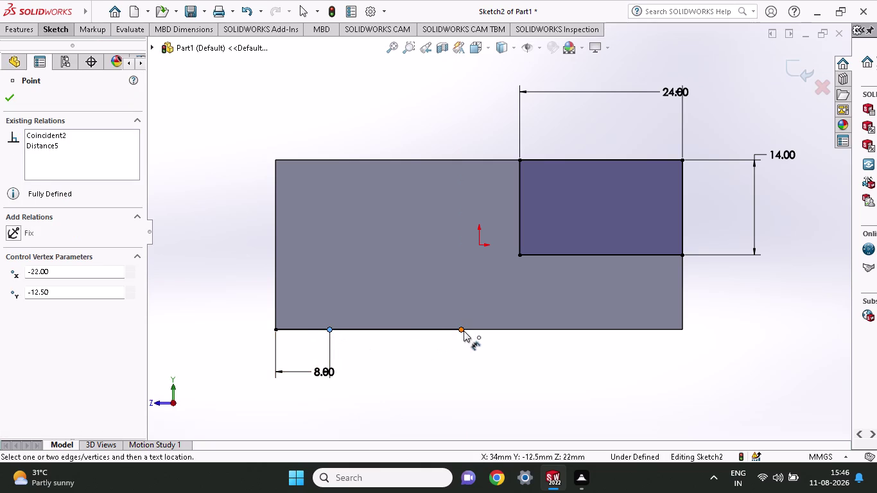
click(464, 331)
click(464, 375)
text(2)
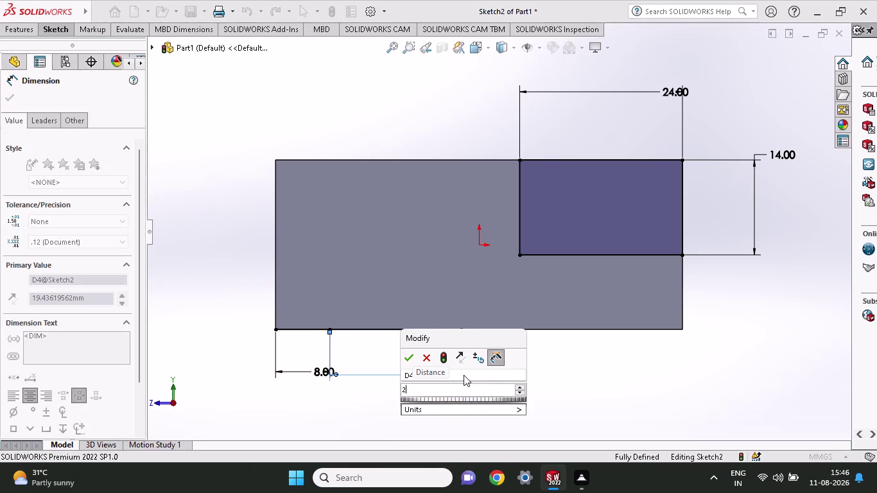
text(0)
key(Return)
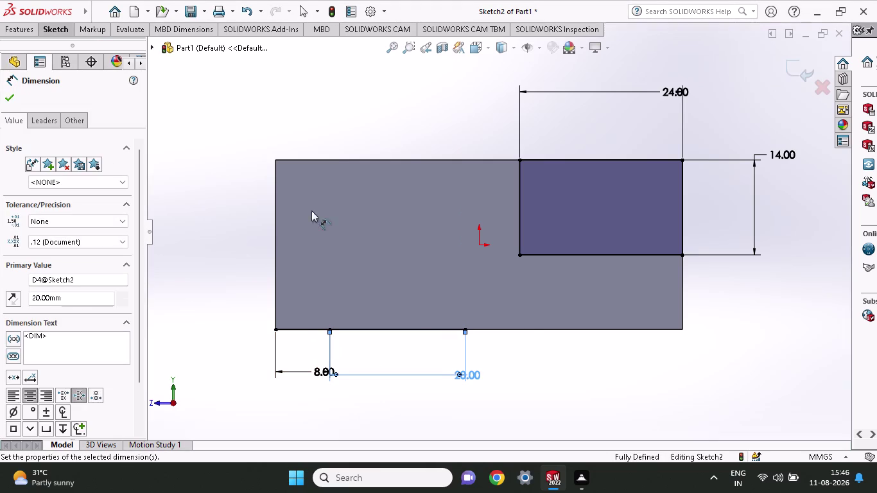
click(49, 28)
click(103, 64)
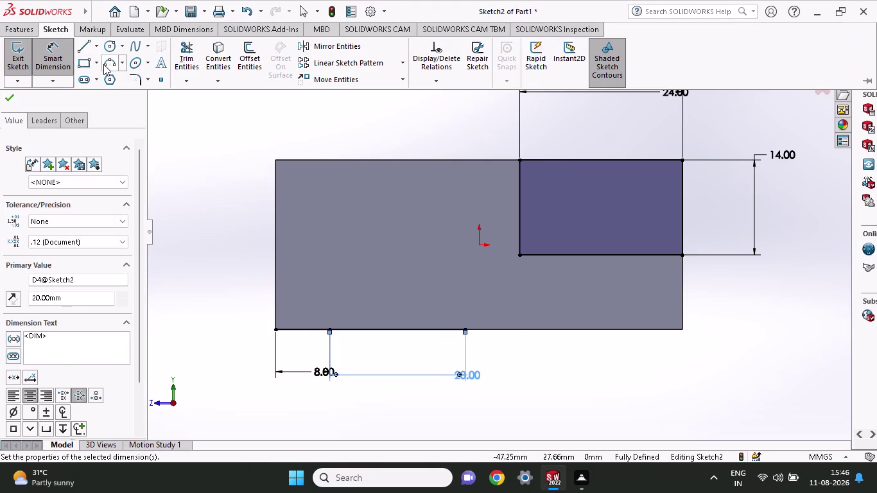
click(328, 330)
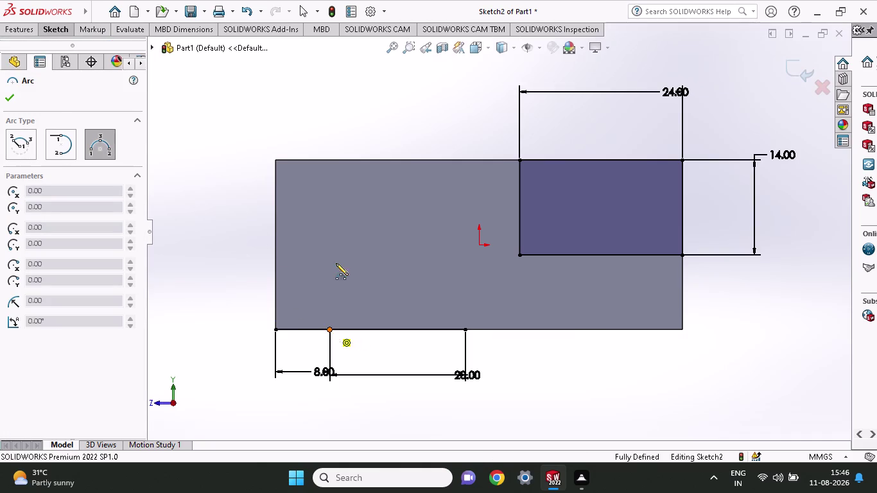
Draw a 10 mm-radius semicircular arc above the 20 mm bottom segment.
click(465, 329)
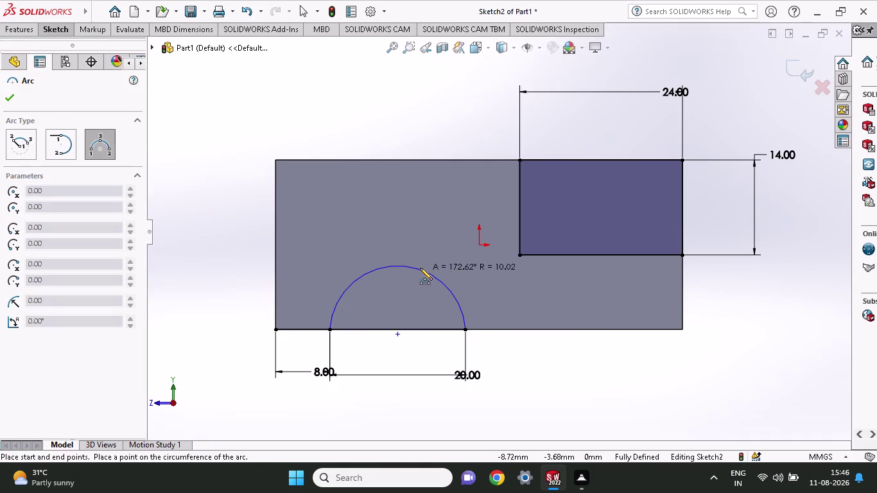
click(408, 268)
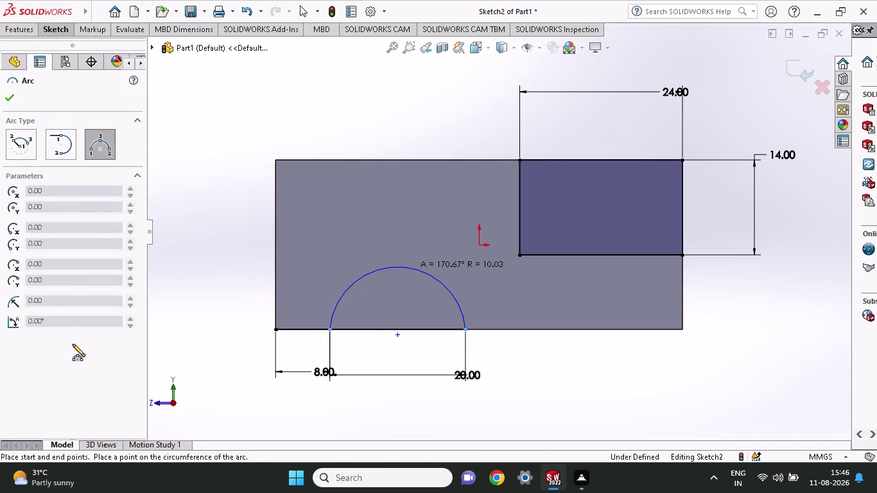
scroll(down, 3)
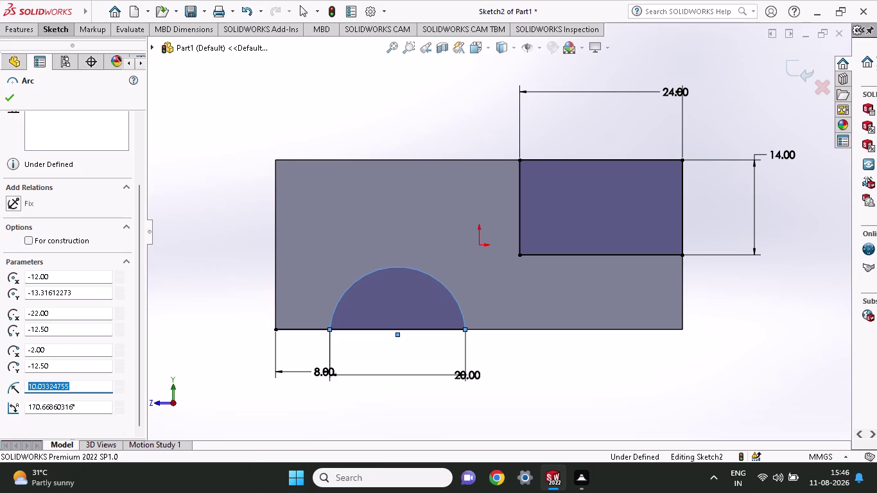
text(10)
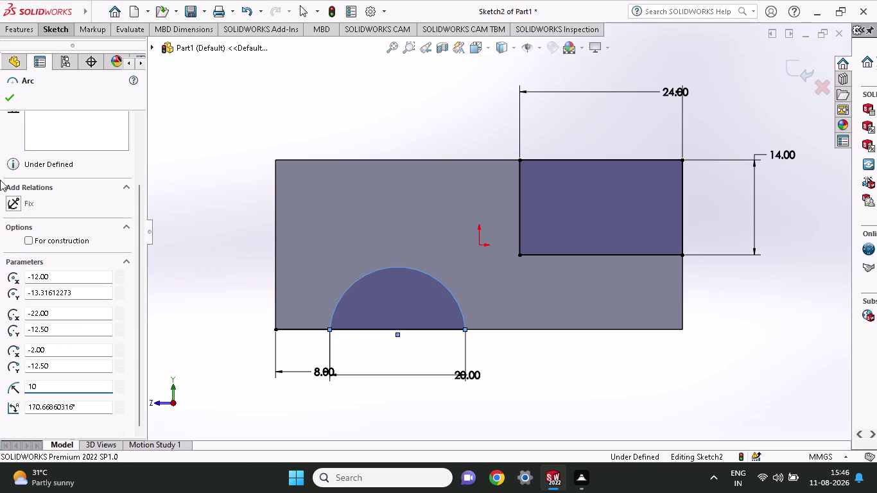
click(8, 94)
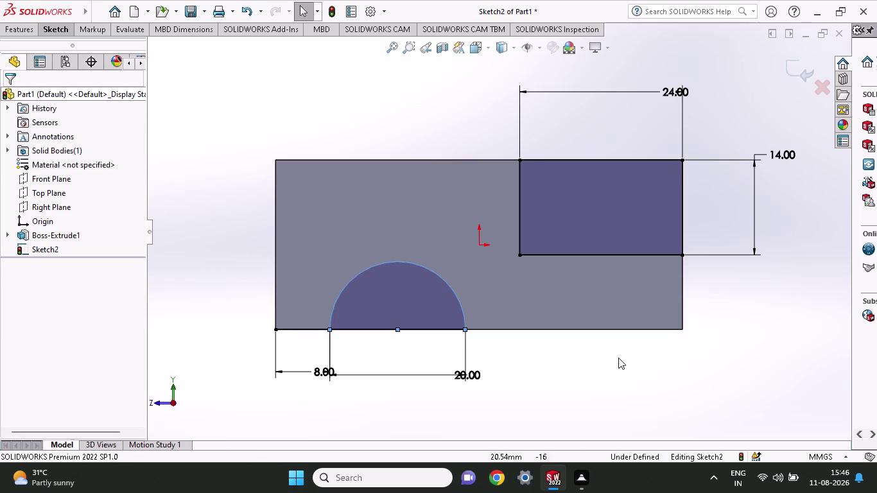
Trim the leftover bottom line segments left of the semicircle.
click(51, 30)
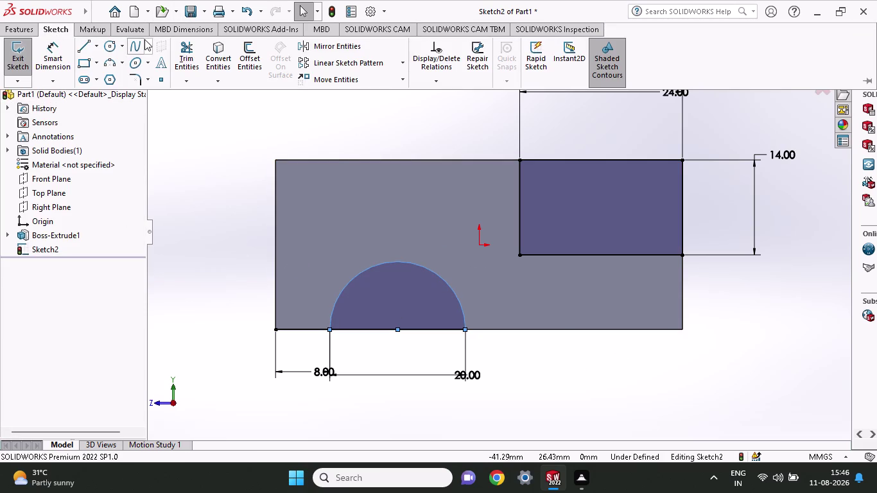
click(171, 53)
click(291, 327)
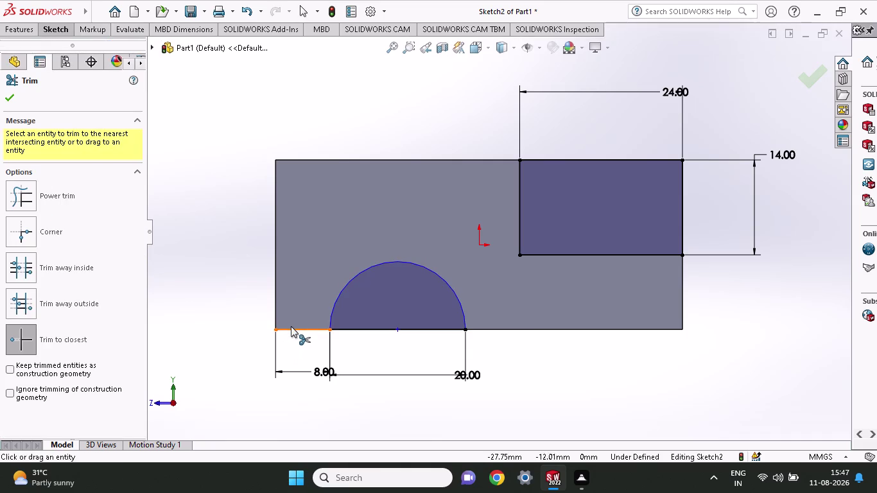
click(14, 30)
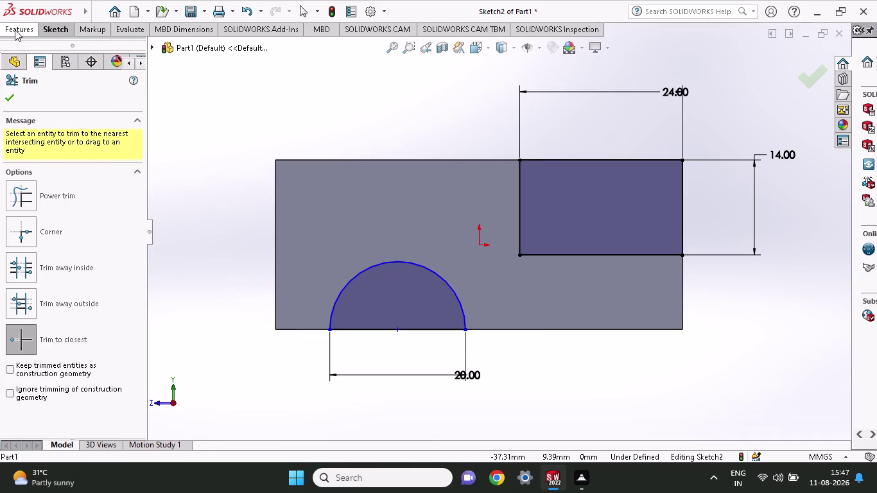
click(198, 64)
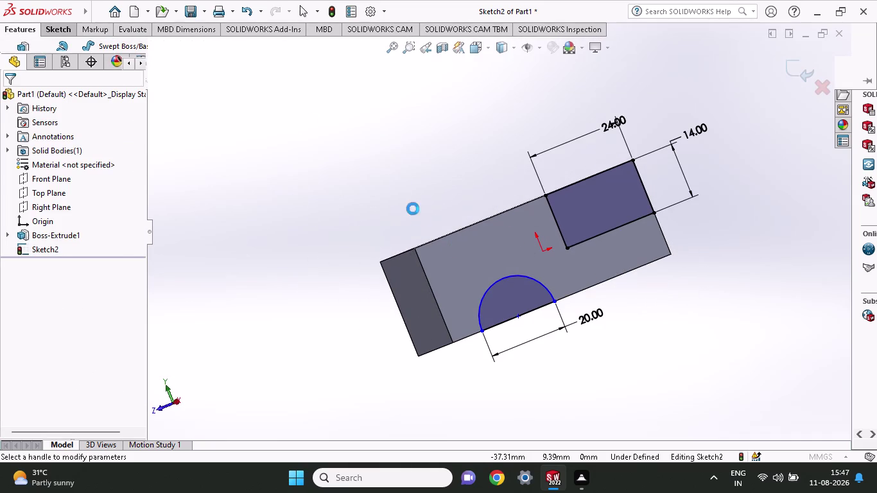
Check the cut preview and accept the 34 mm blind cut, creating Cut-Extrude1.
middle_drag(401, 189, 438, 324)
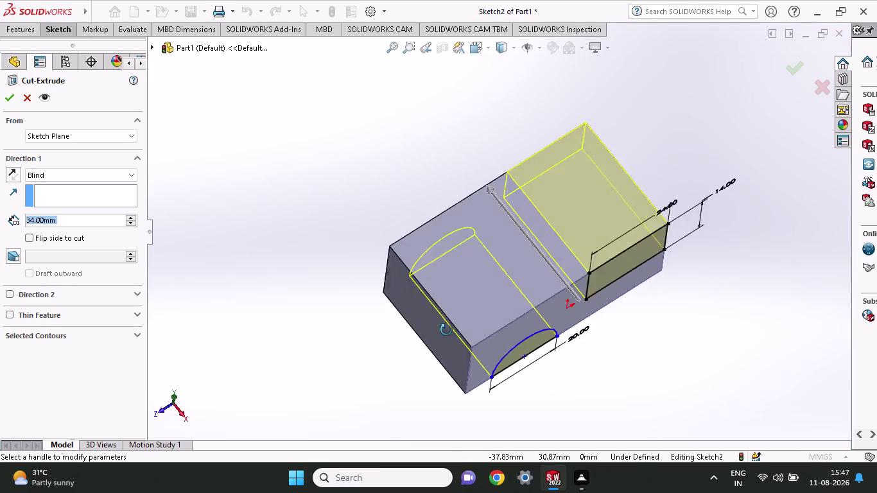
middle_drag(438, 325, 381, 259)
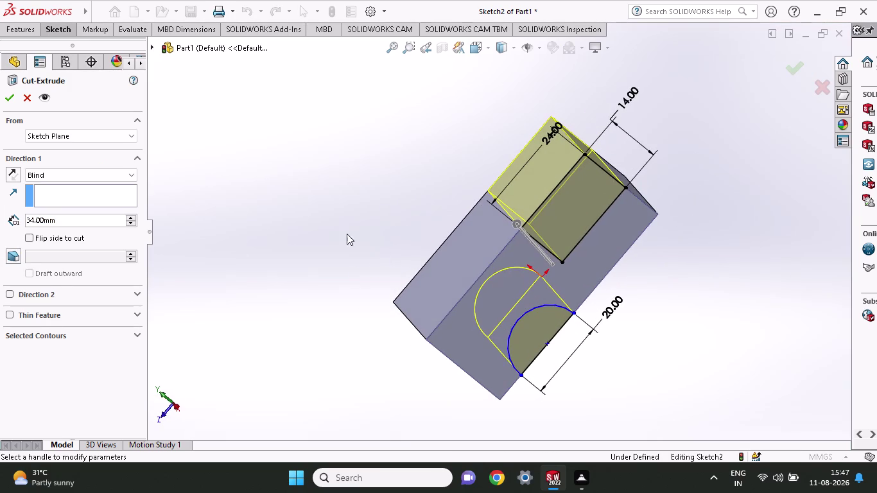
click(7, 100)
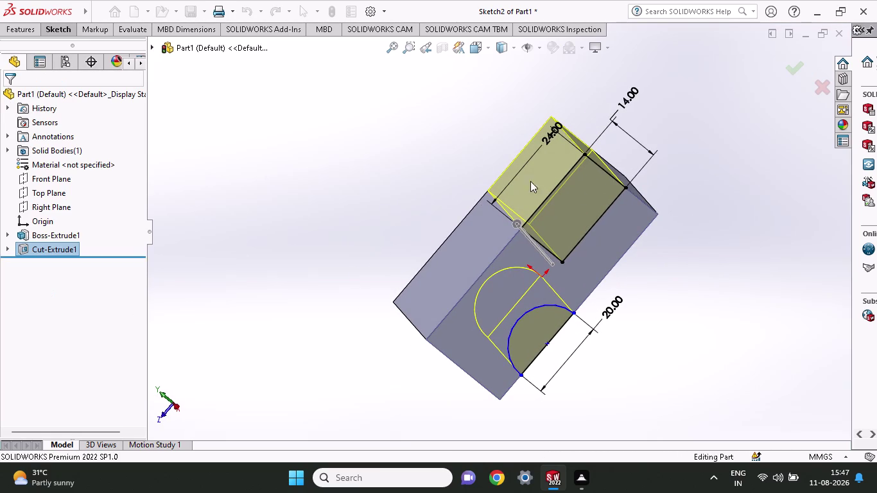
scroll(up, 3)
middle_drag(714, 166, 713, 166)
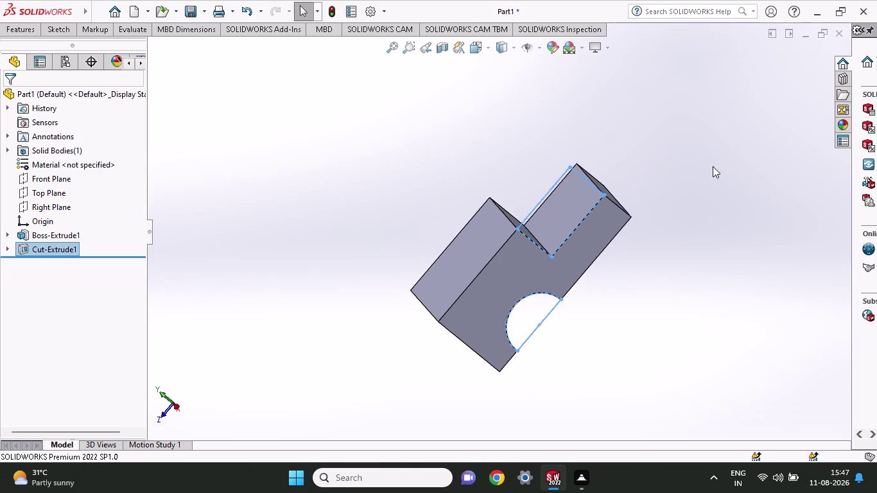
middle_drag(713, 167, 727, 204)
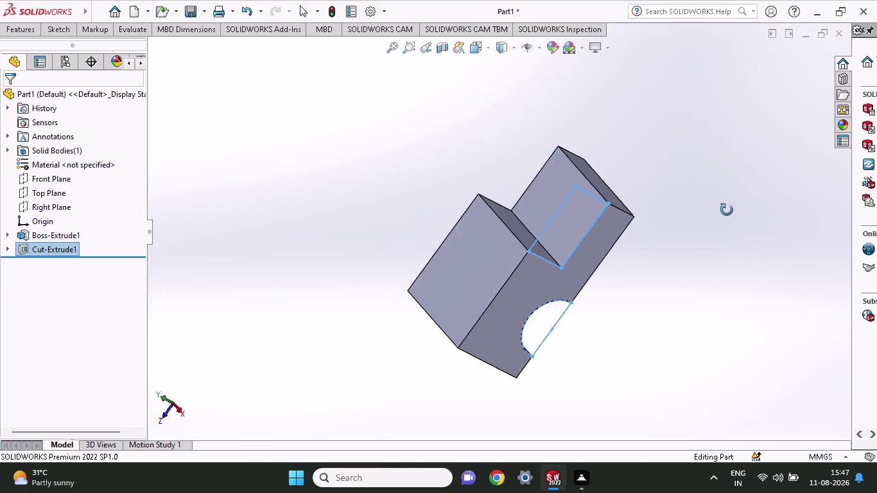
middle_drag(727, 204, 748, 374)
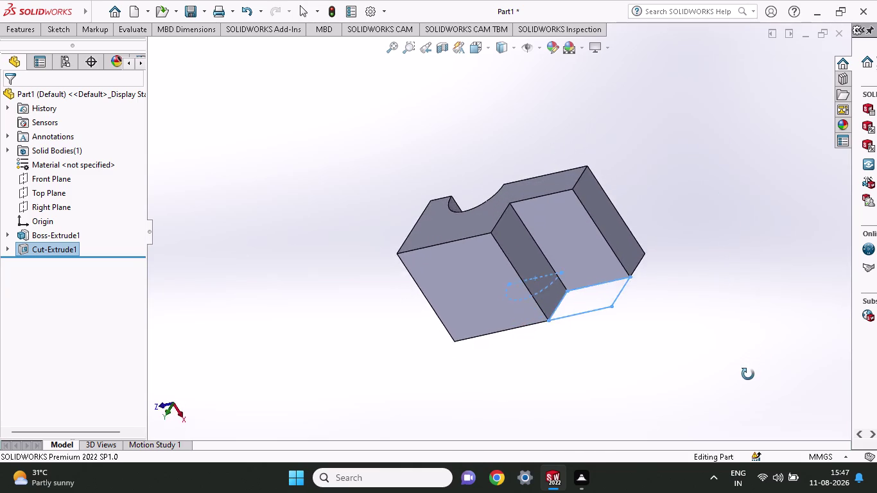
middle_drag(749, 374, 775, 317)
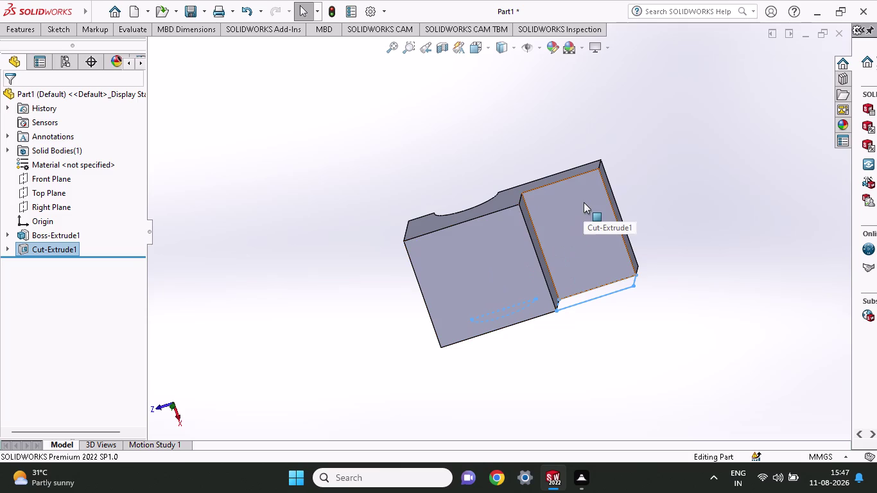
scroll(down, 3)
scroll(up, 3)
middle_drag(661, 220, 645, 71)
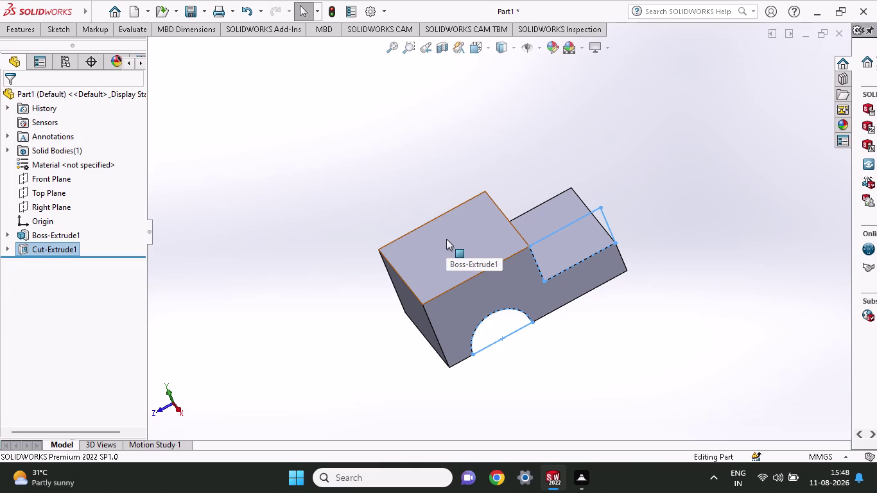
scroll(up, 3)
click(454, 296)
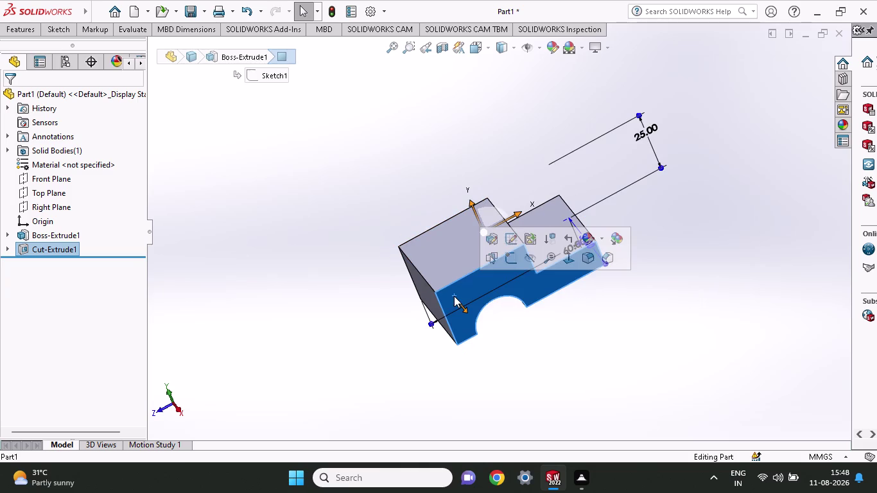
click(515, 260)
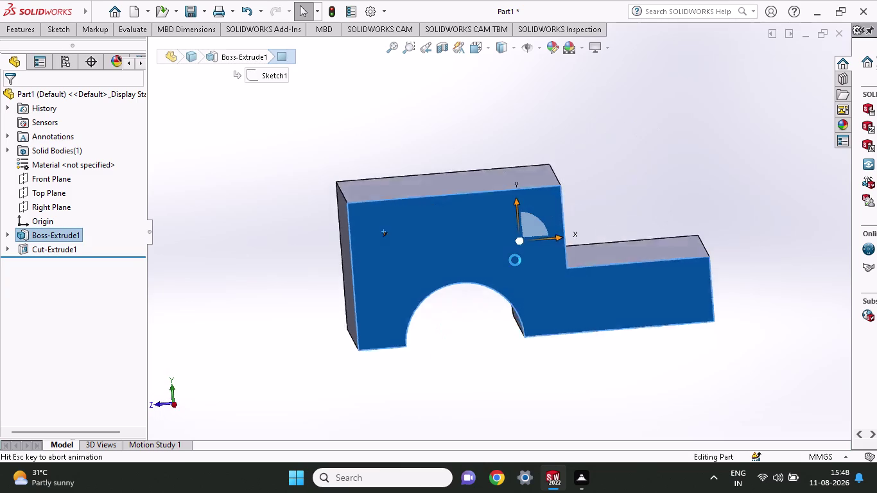
click(58, 26)
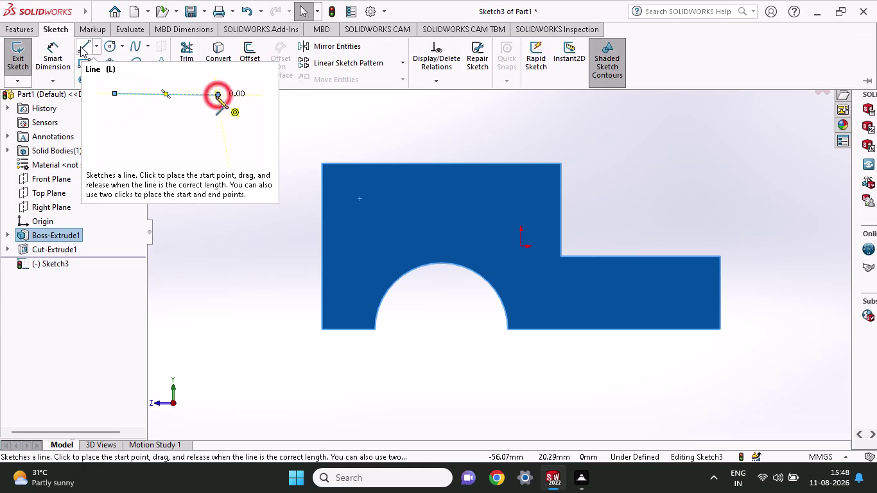
middle_drag(477, 121, 477, 141)
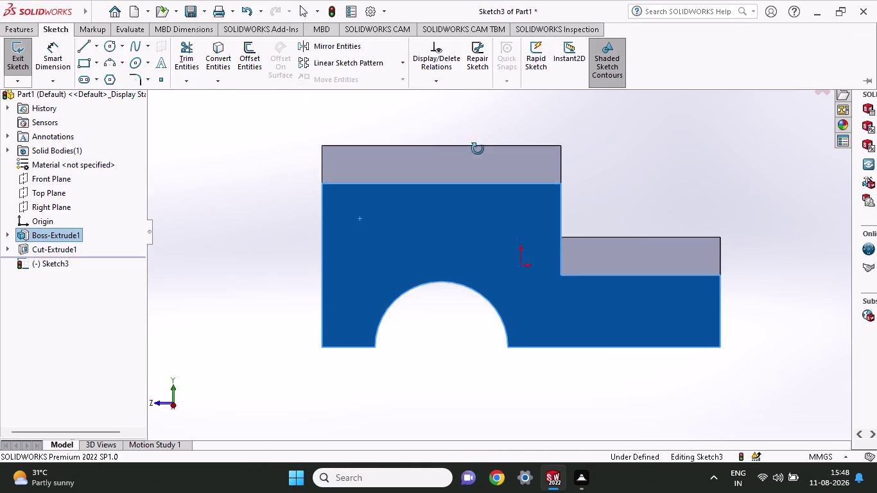
middle_drag(477, 140, 483, 251)
right_click(250, 188)
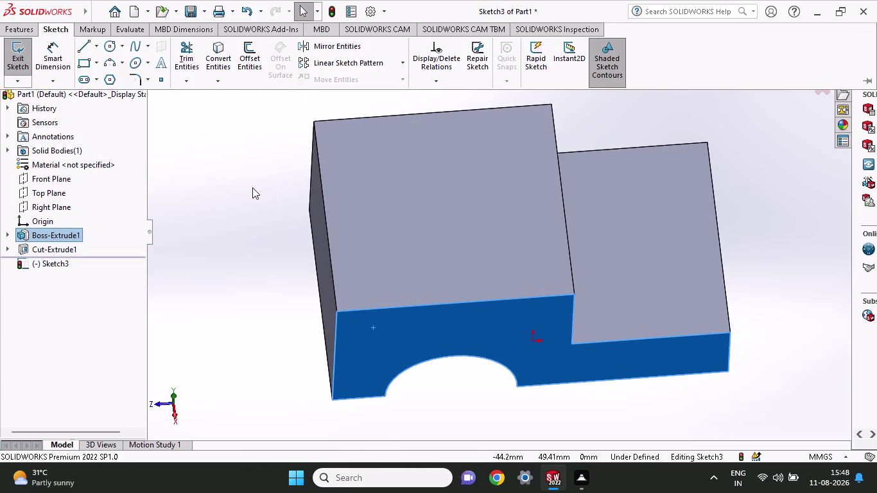
click(392, 173)
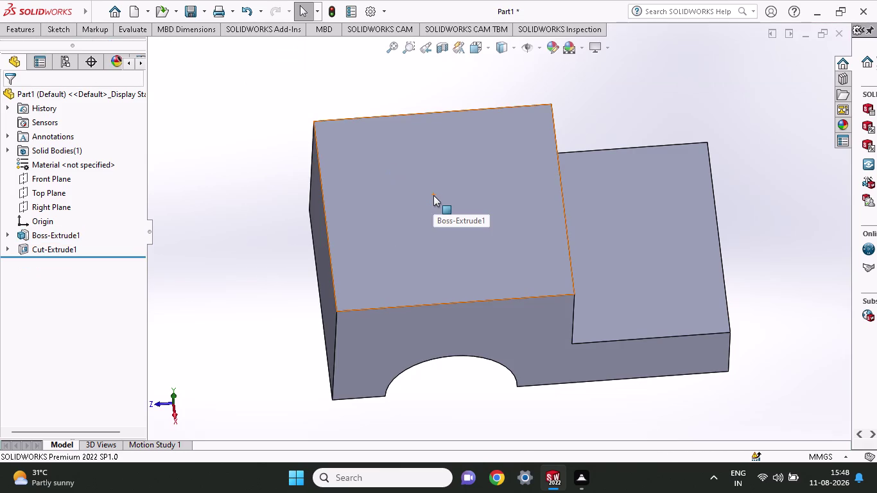
click(433, 195)
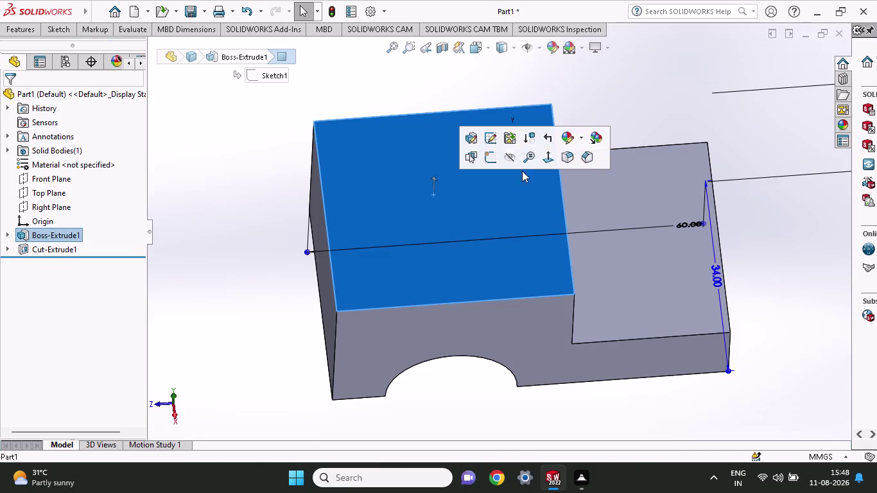
Start a new sketch on the block's top face with the Corner Rectangle tool.
click(483, 157)
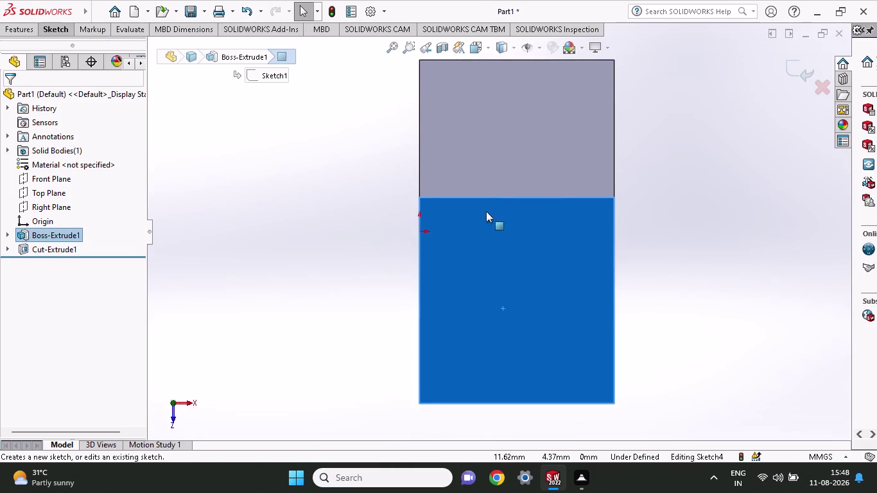
click(63, 36)
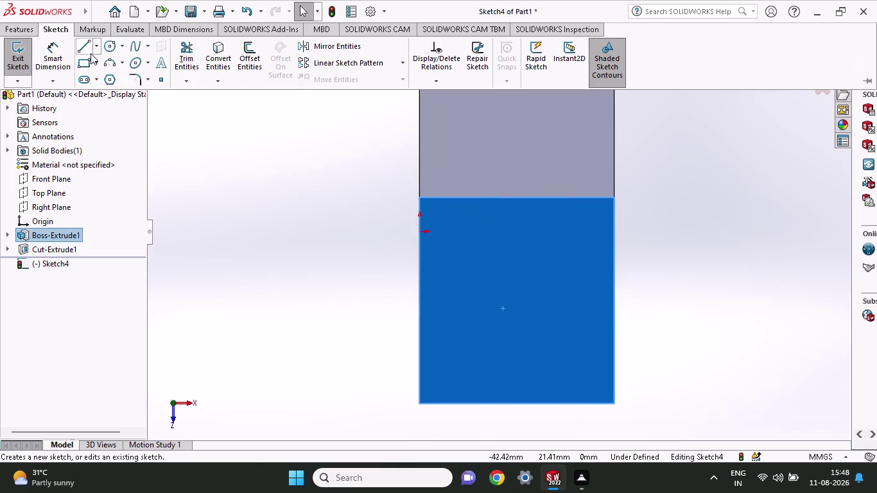
click(88, 67)
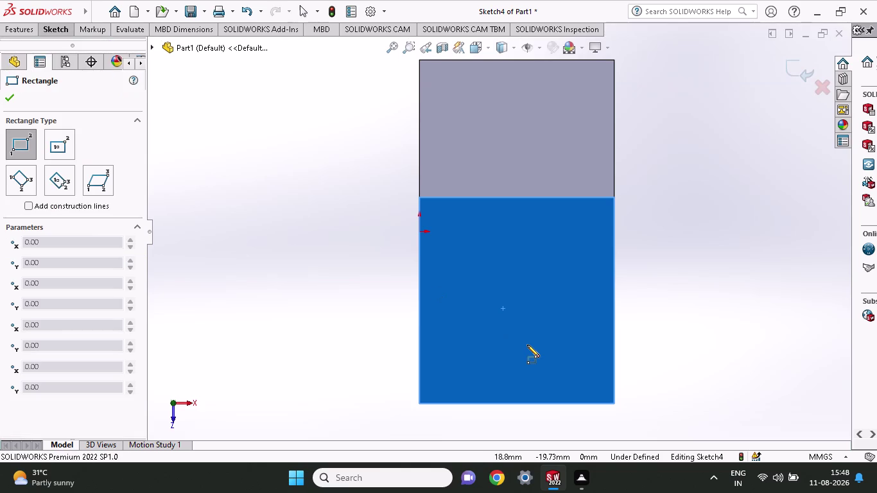
Draw two small corner rectangles against the top face's bottom and top edges.
click(476, 404)
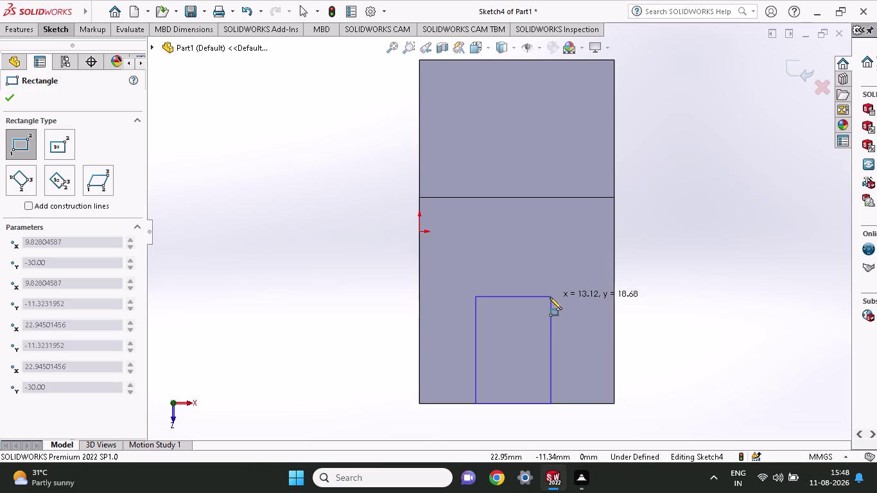
click(539, 303)
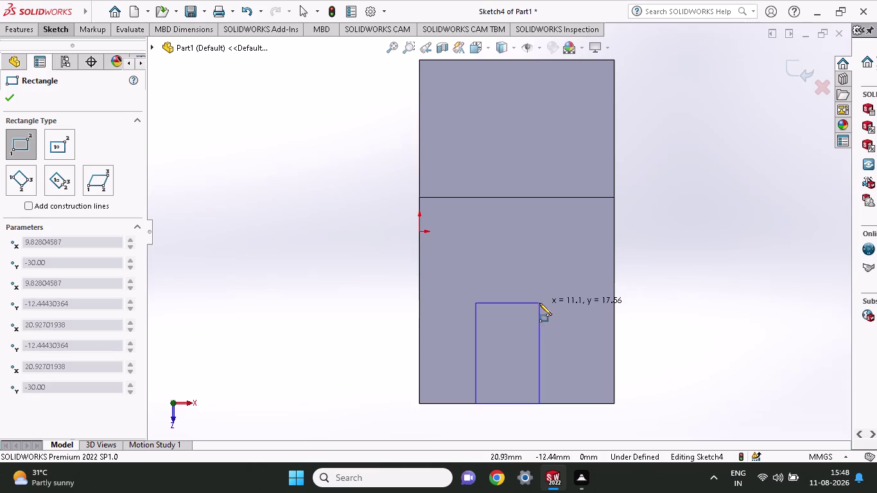
click(477, 62)
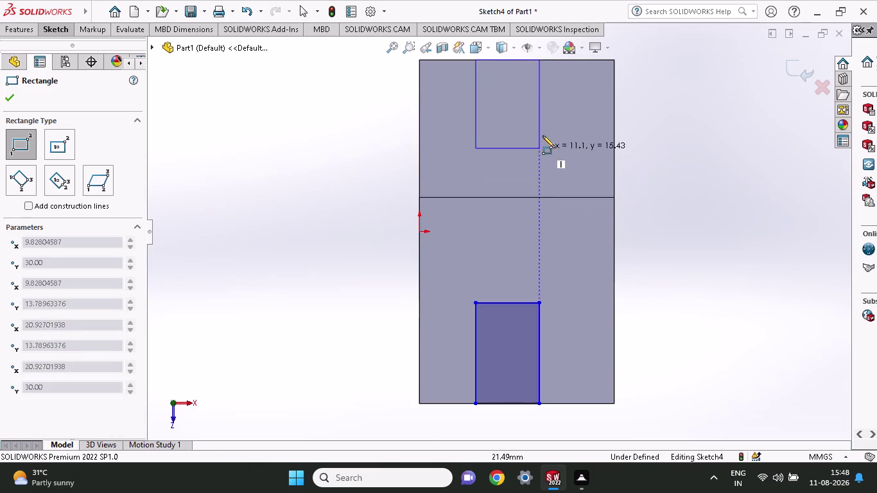
click(542, 128)
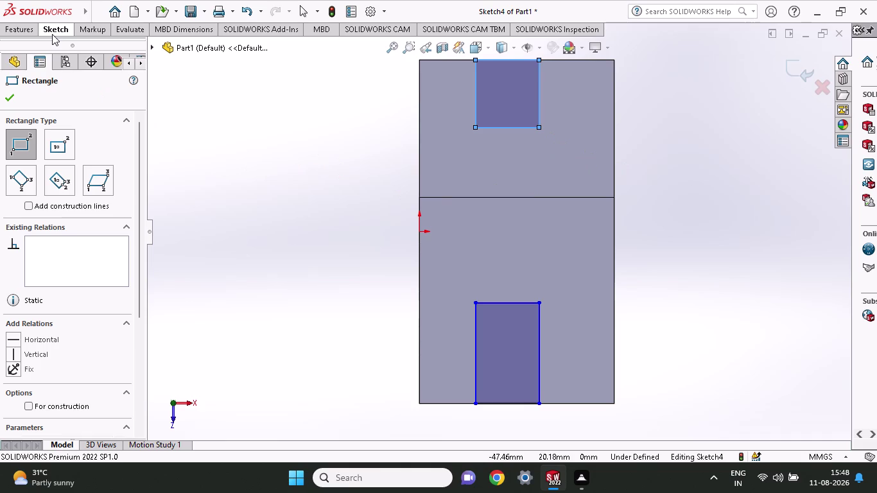
click(52, 34)
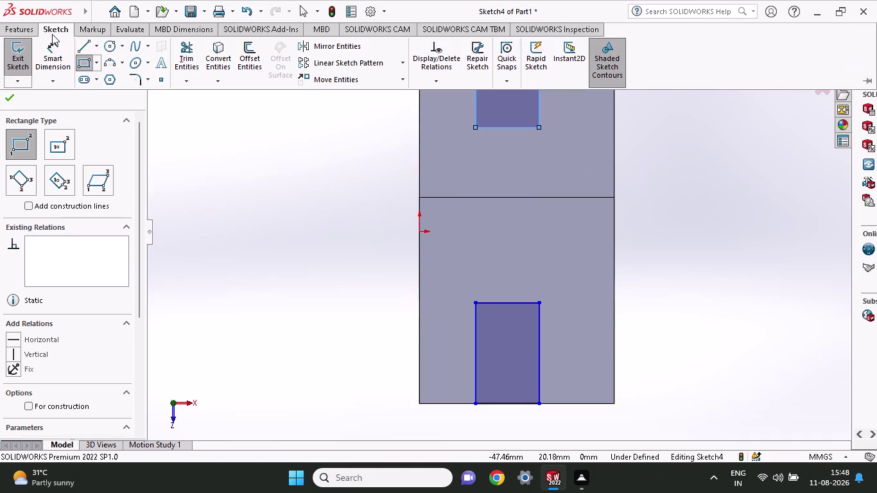